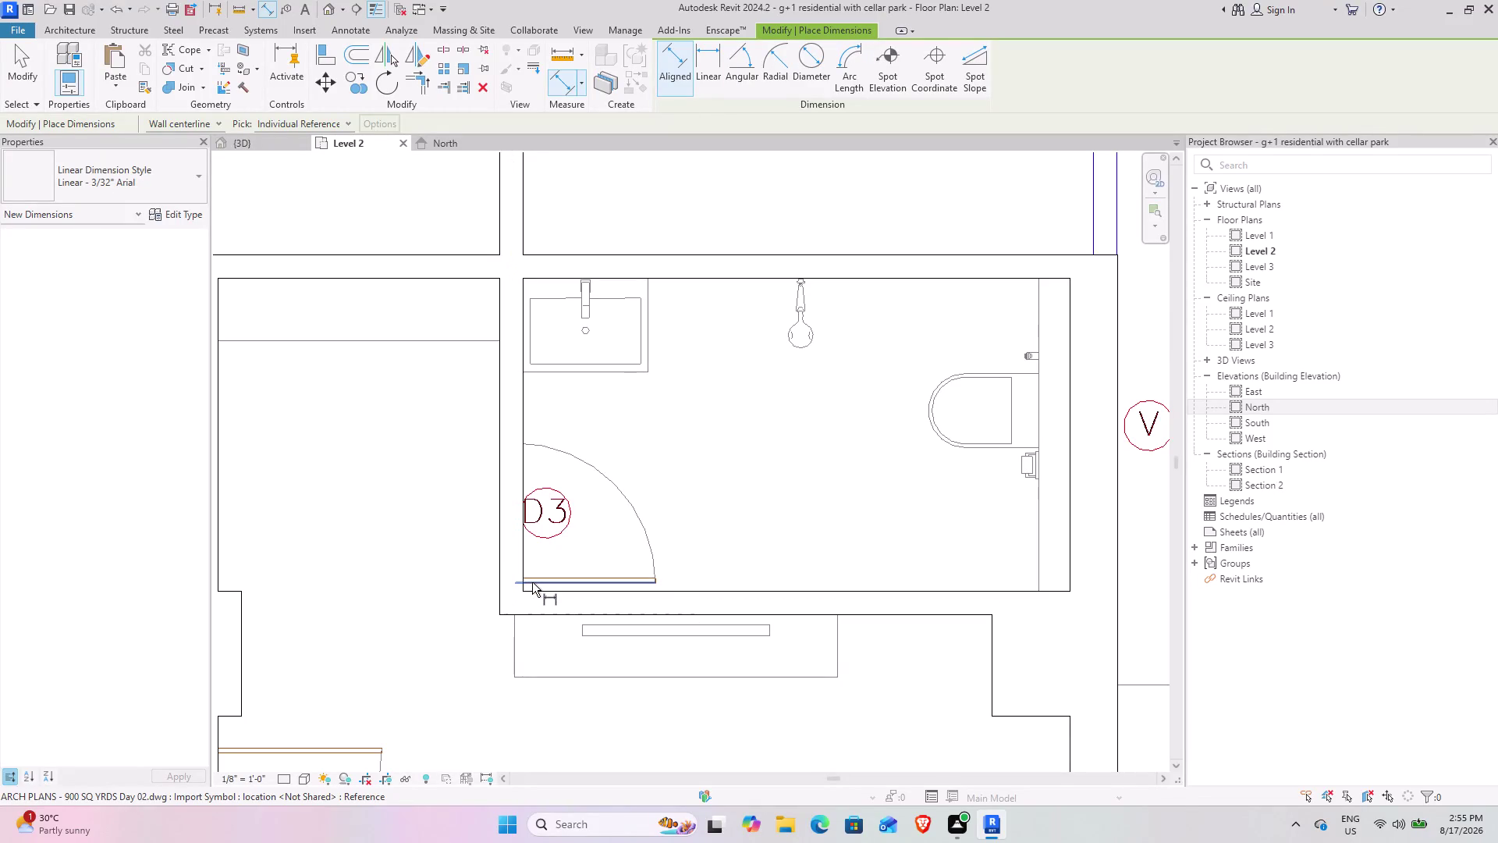
Abandon the aligned dimension near door D3 and start the Door tool on Level 2.
click(532, 582)
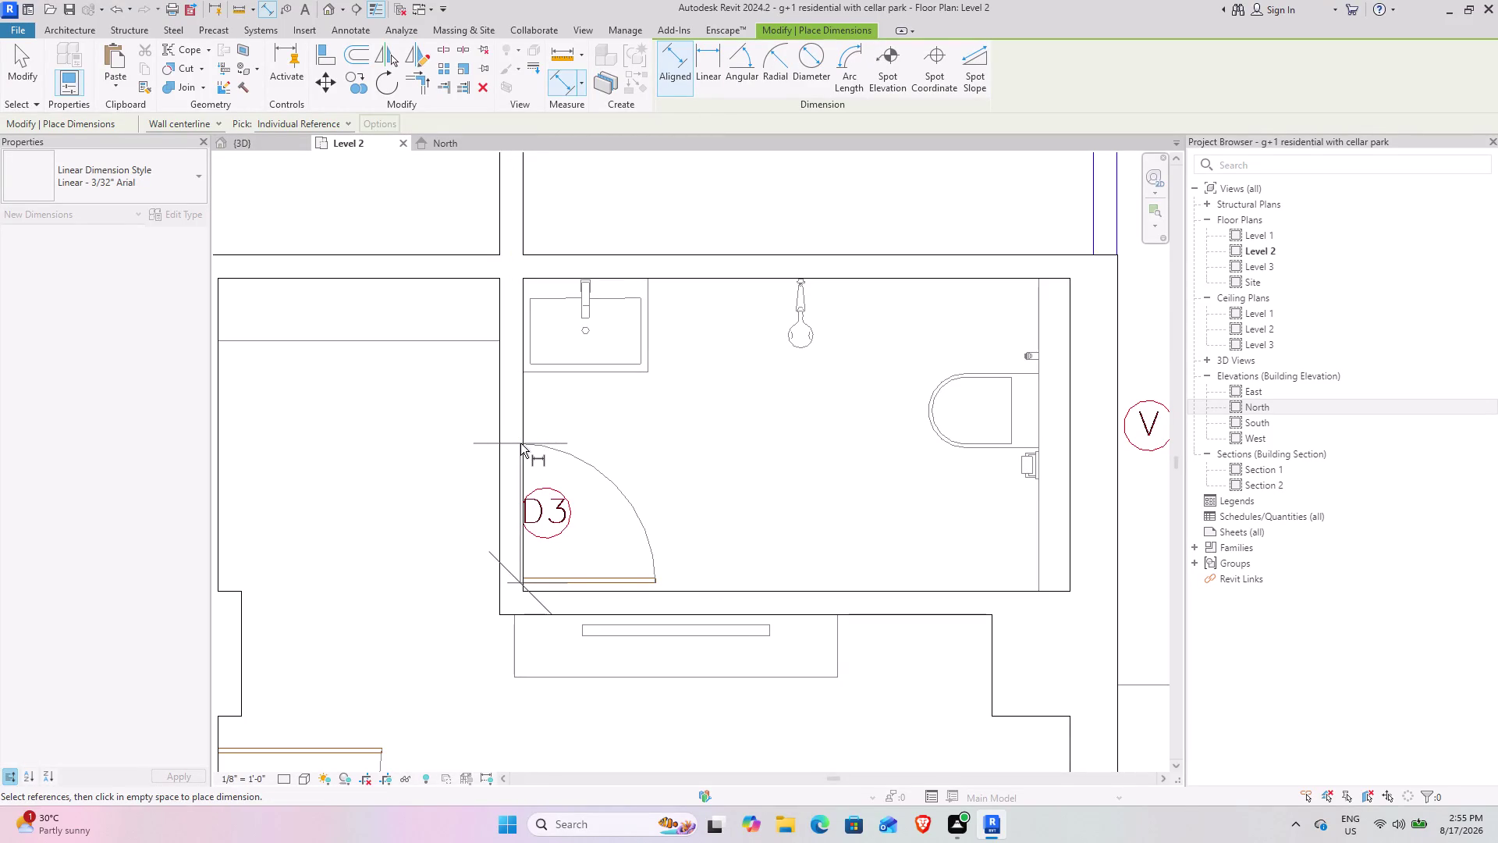
click(525, 444)
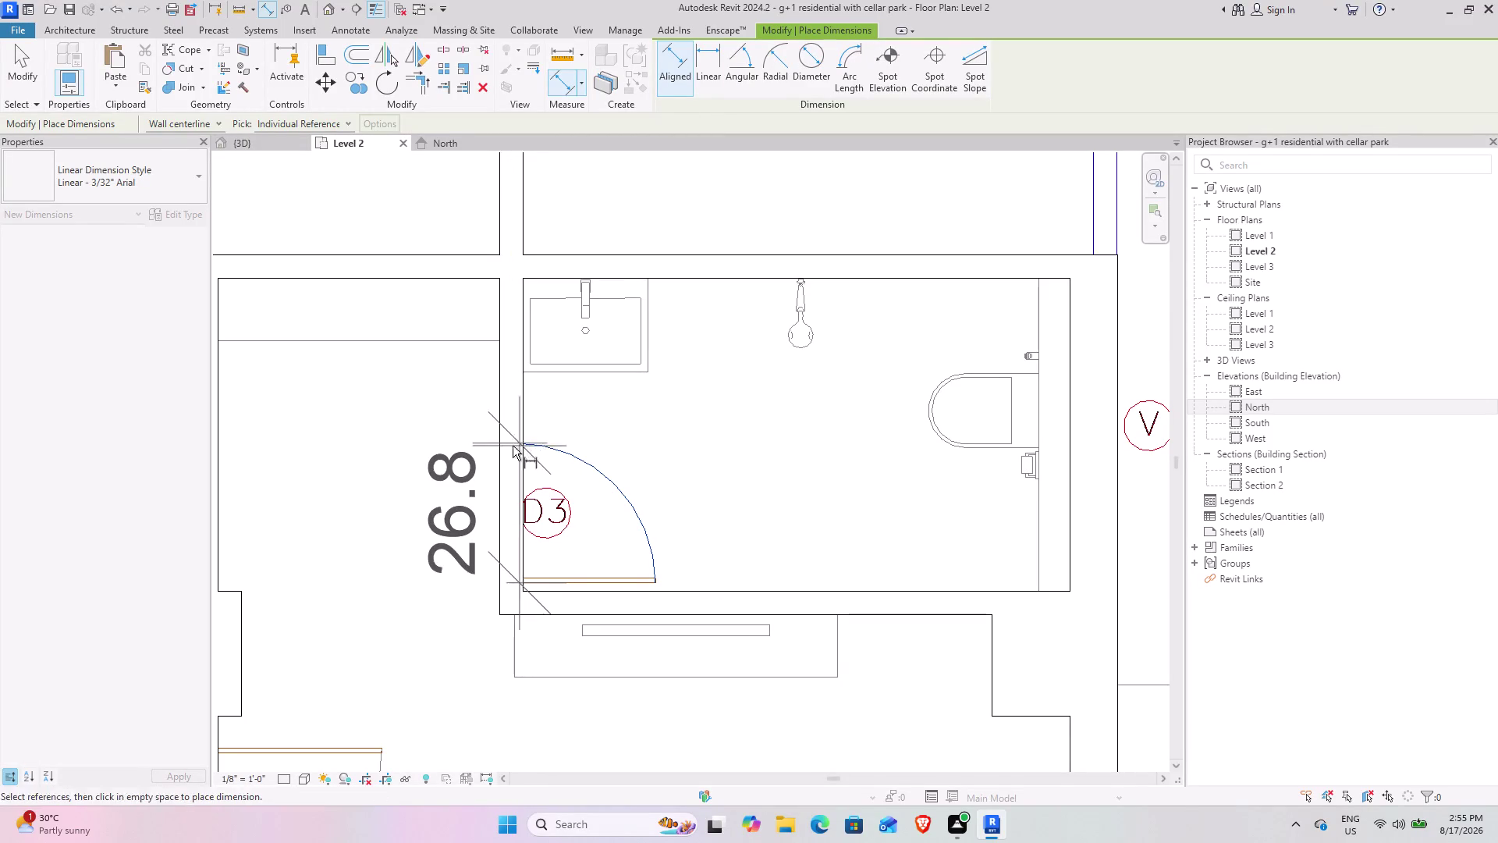
key(Escape)
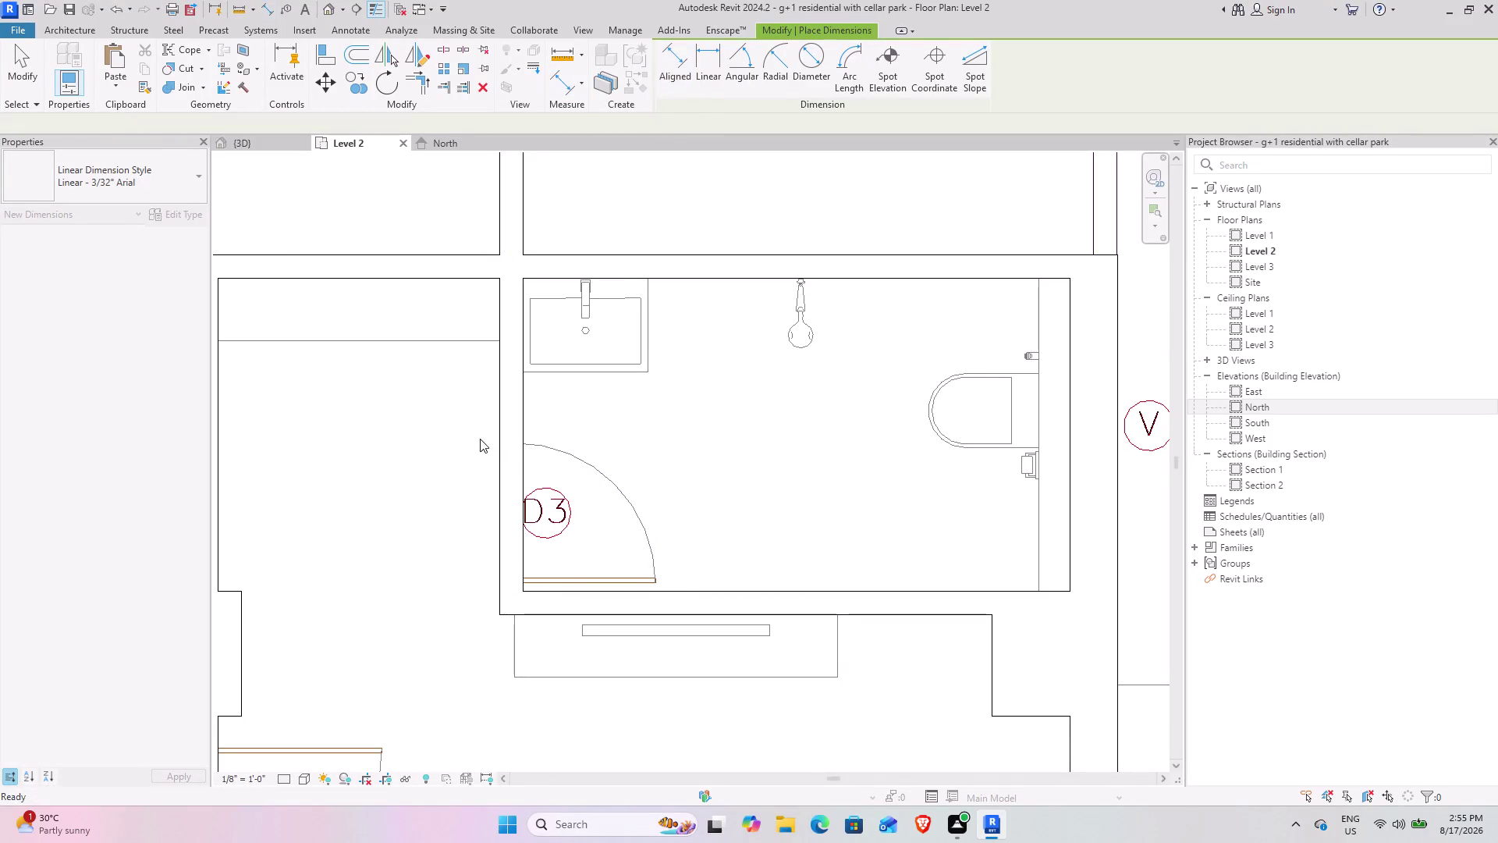
key(Escape)
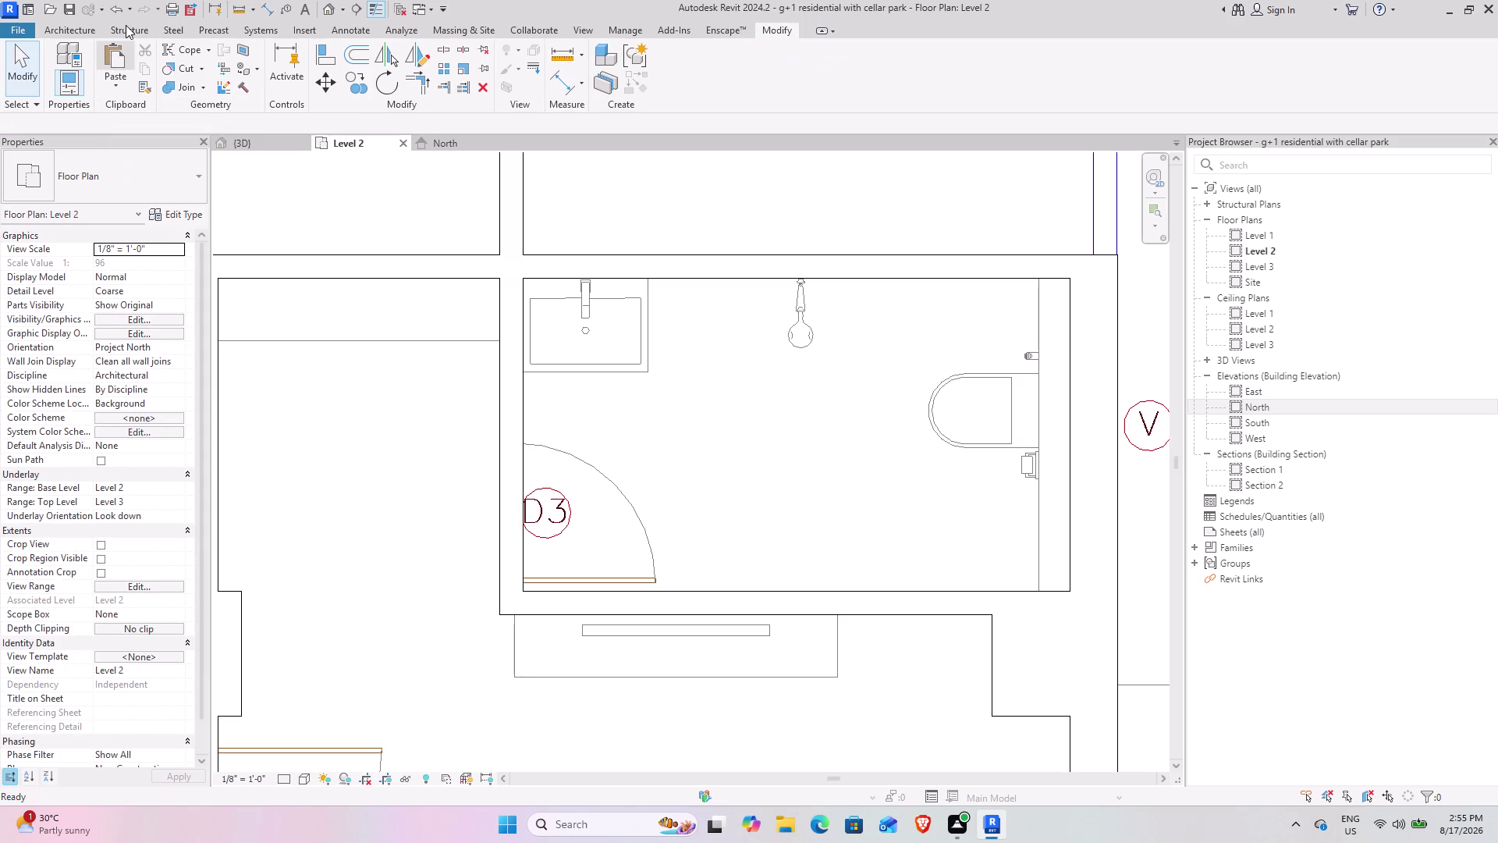
click(82, 32)
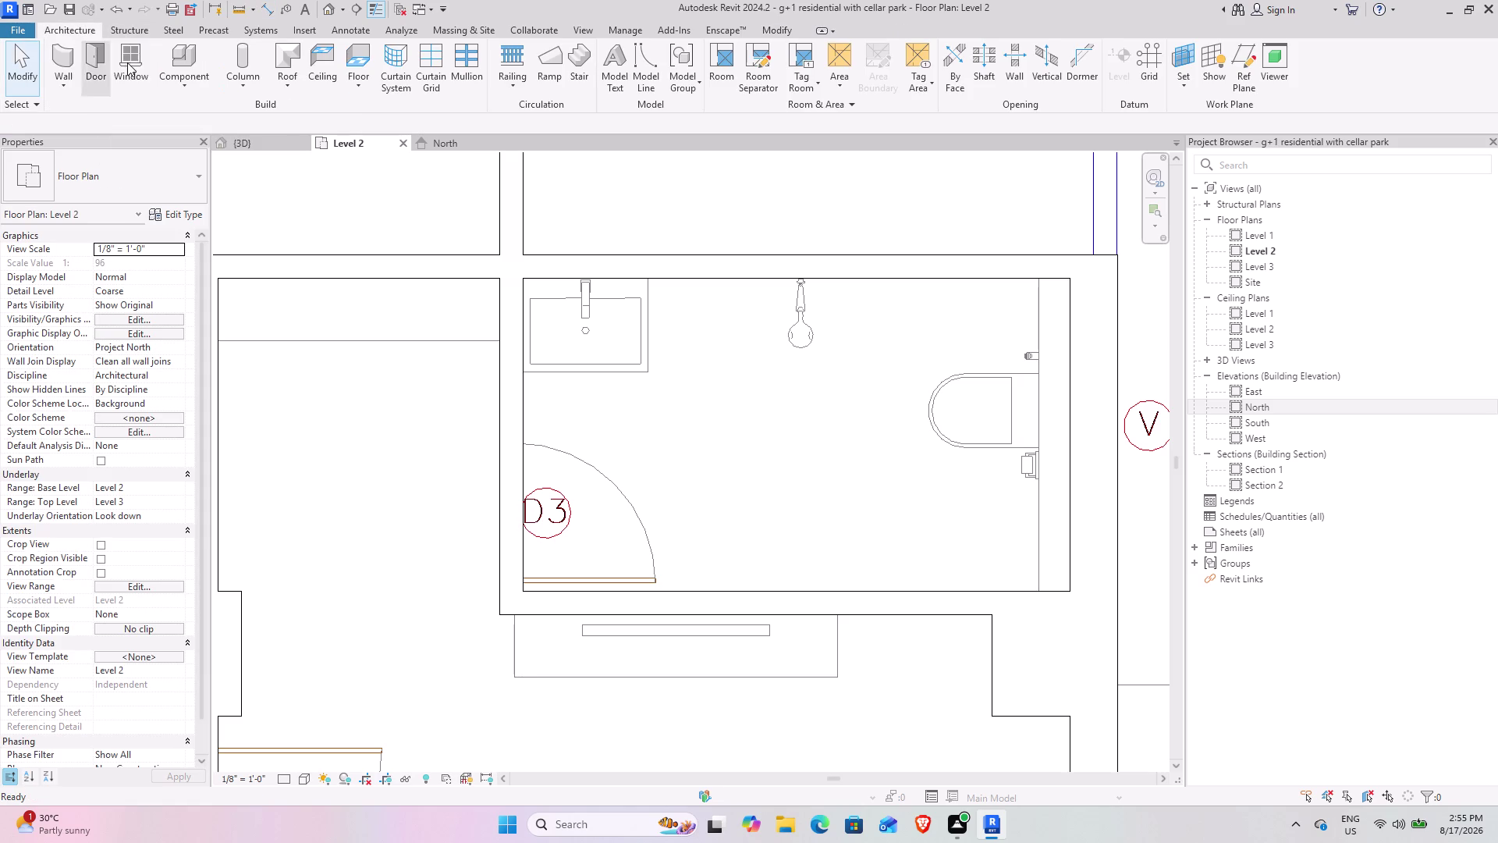
click(102, 65)
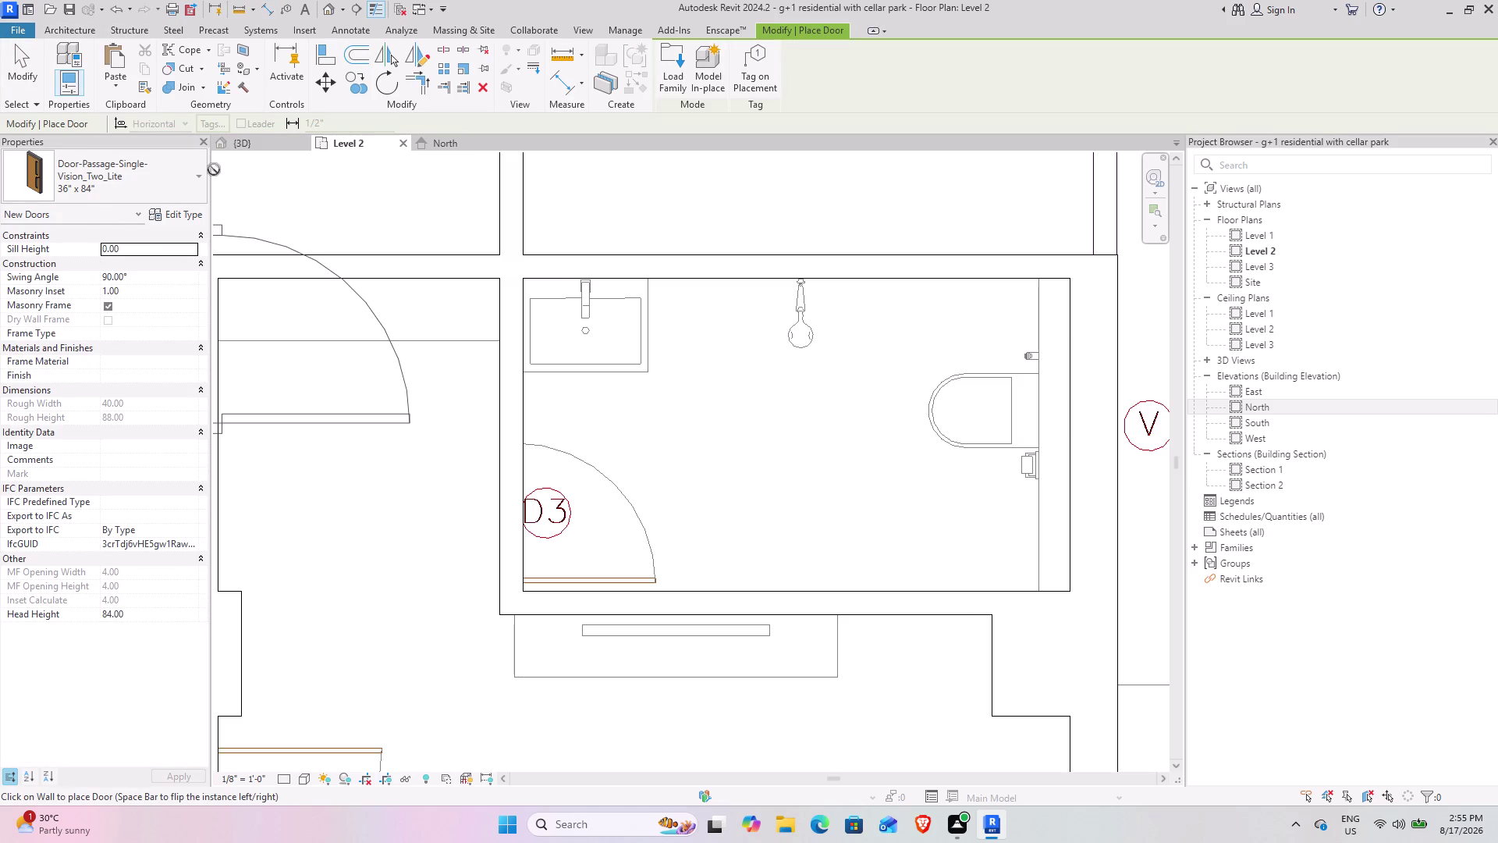
Choose the Single-Flush 30" x 80" door type in the Type Selector.
click(164, 171)
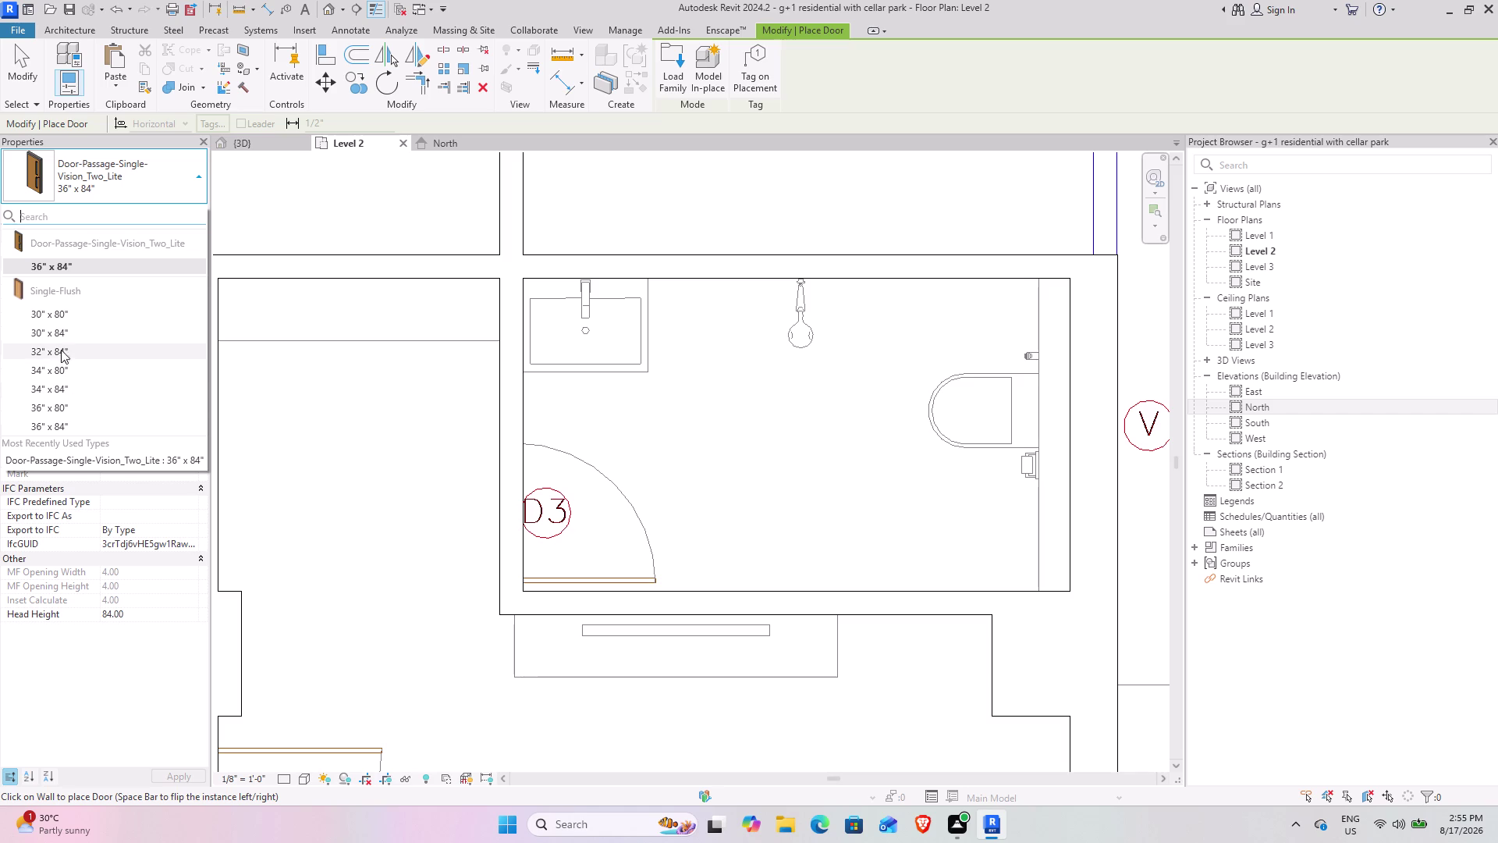
click(73, 314)
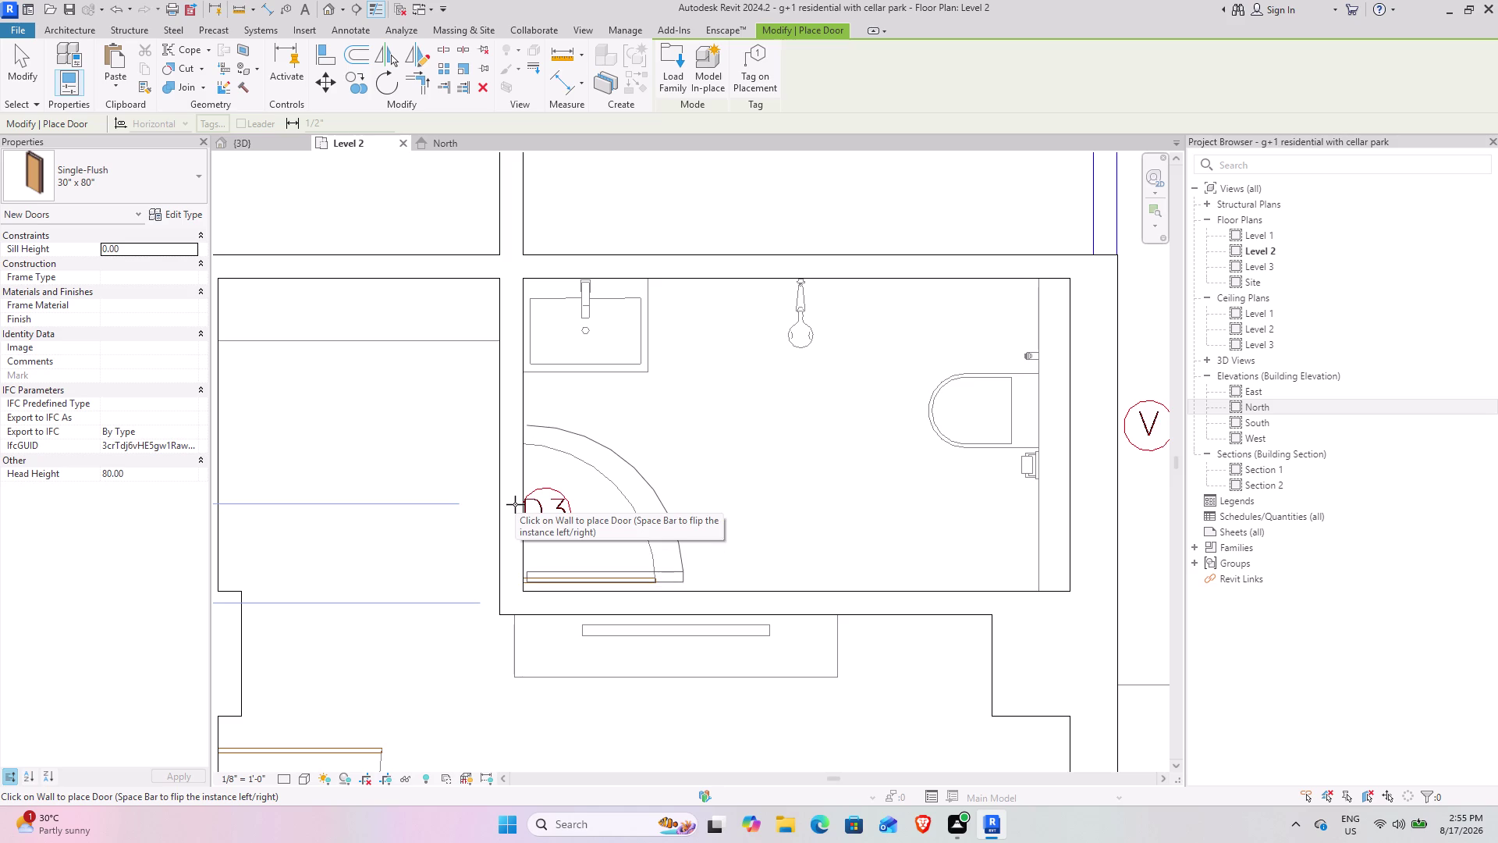
click(152, 186)
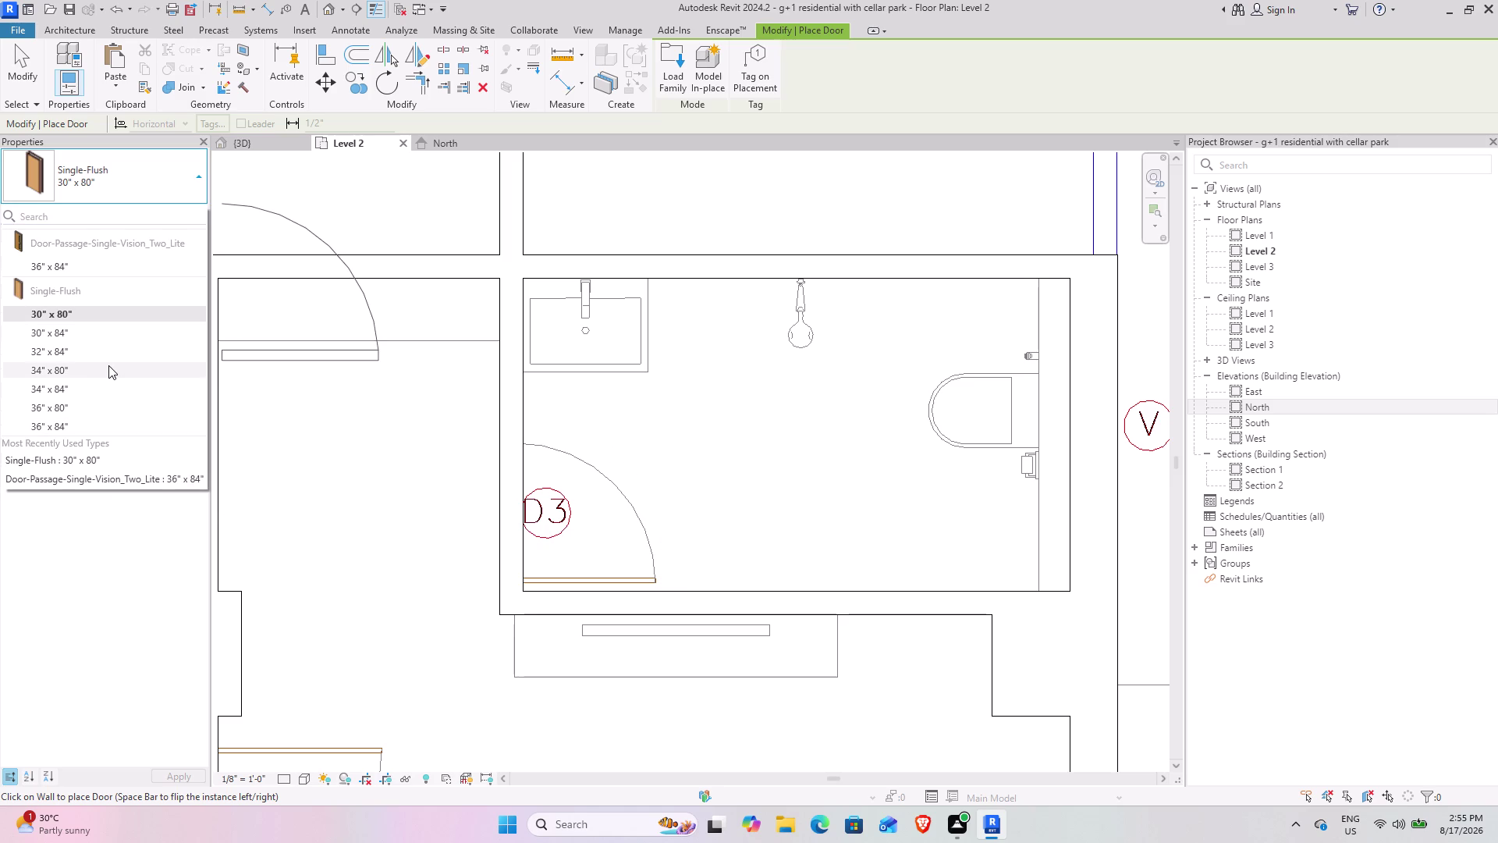
scroll(up, 3)
key(Escape)
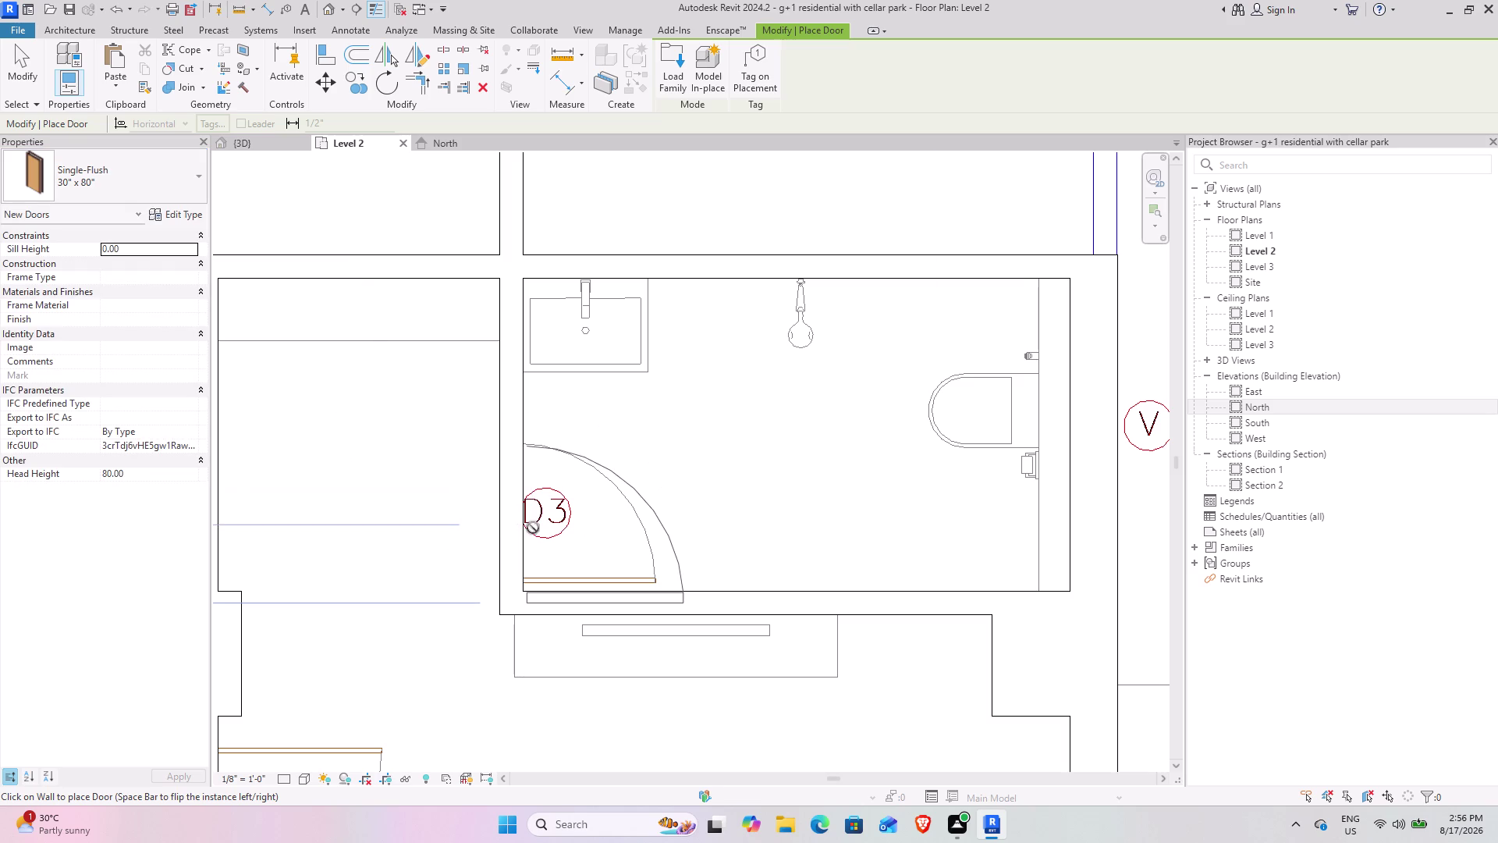
Place the door in the bathroom wall at D3, then pan toward D2 and flip the swing.
click(523, 508)
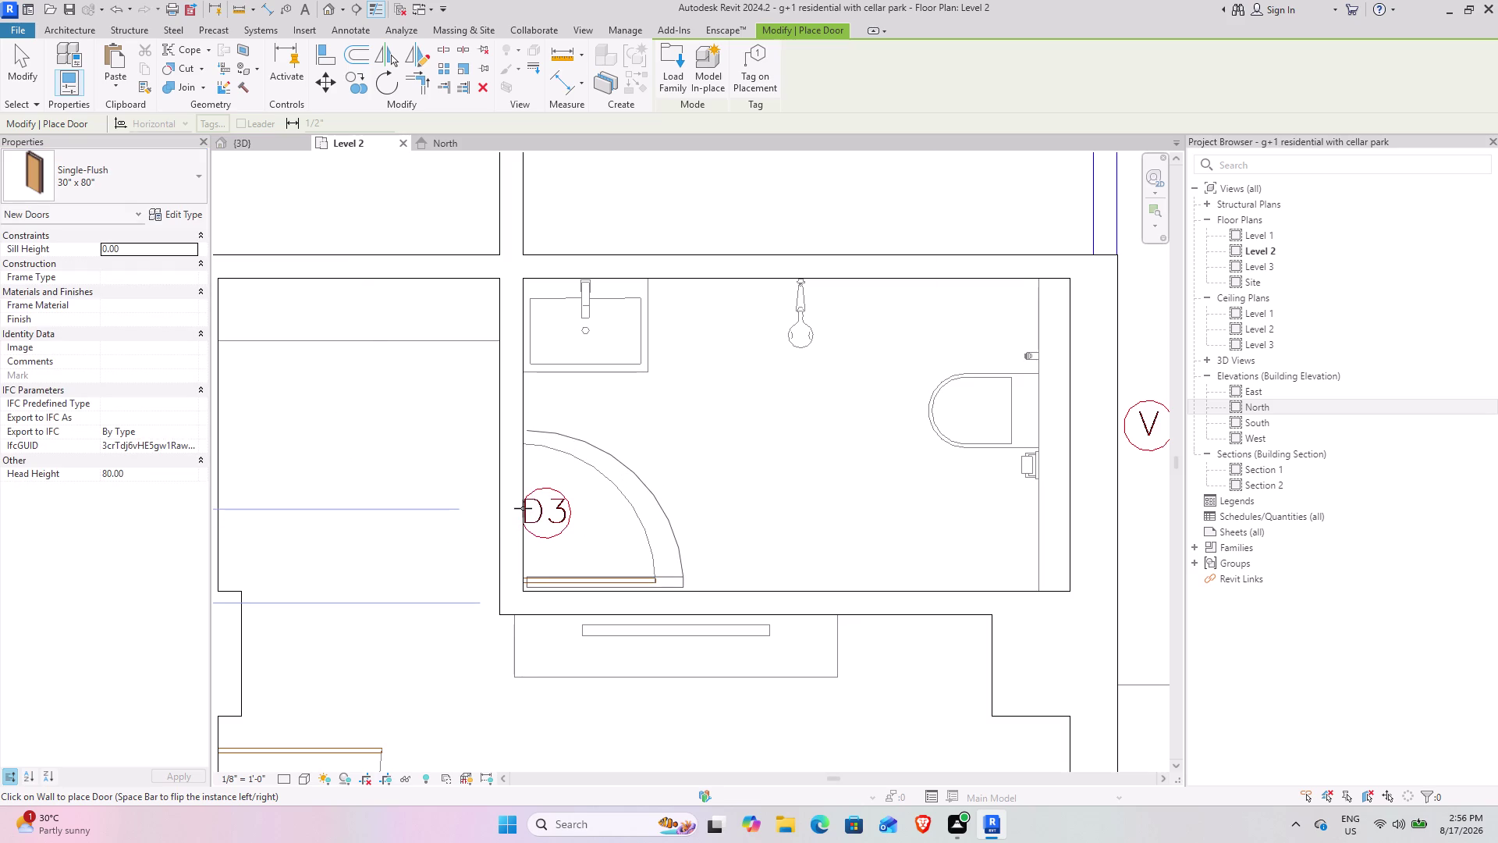
scroll(down, 3)
middle_drag(382, 508, 388, 496)
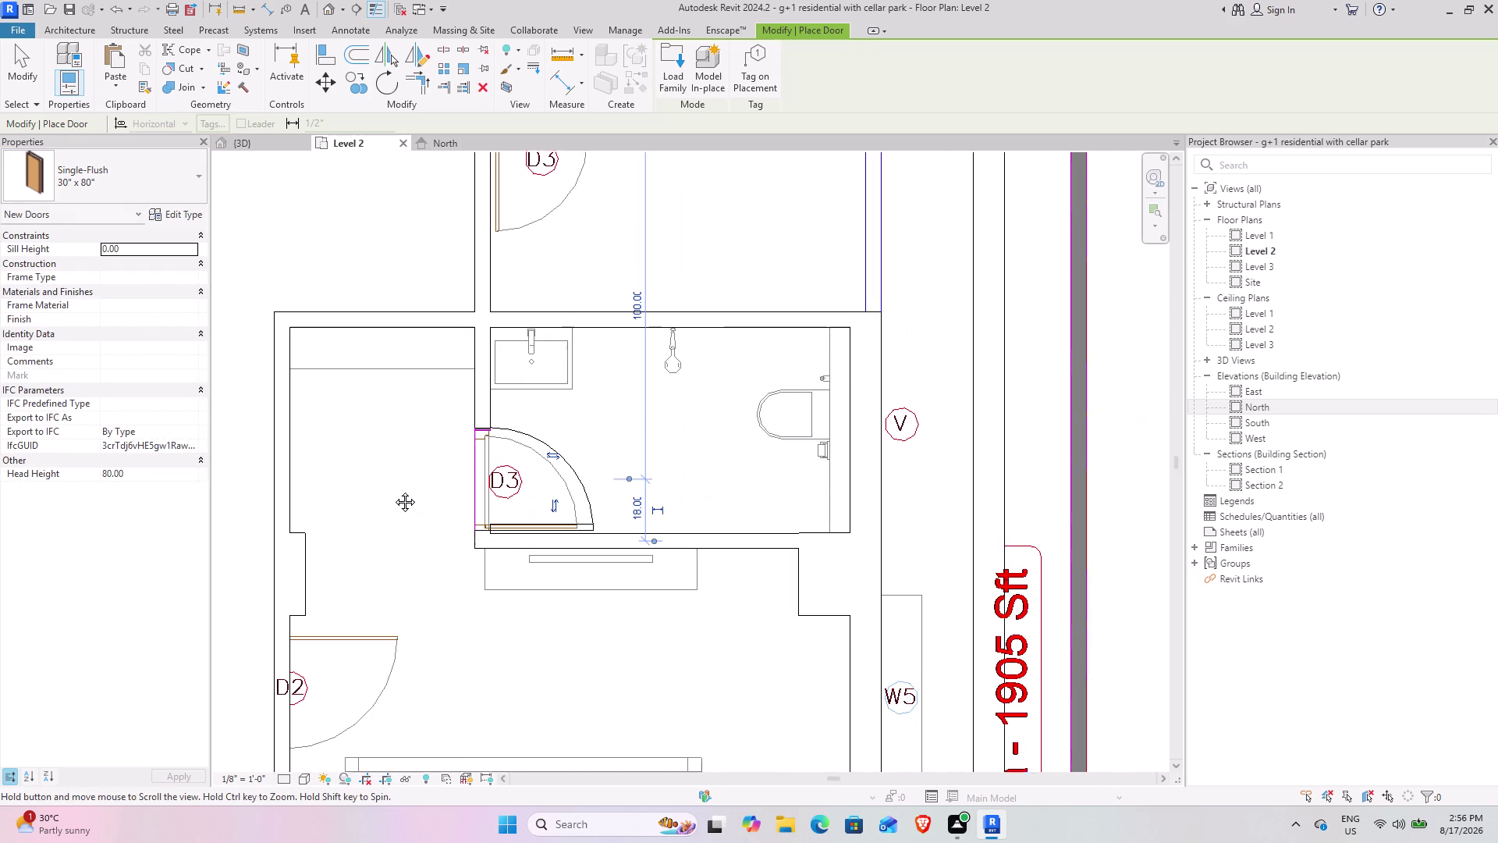
middle_drag(389, 495, 457, 437)
middle_drag(390, 504, 489, 400)
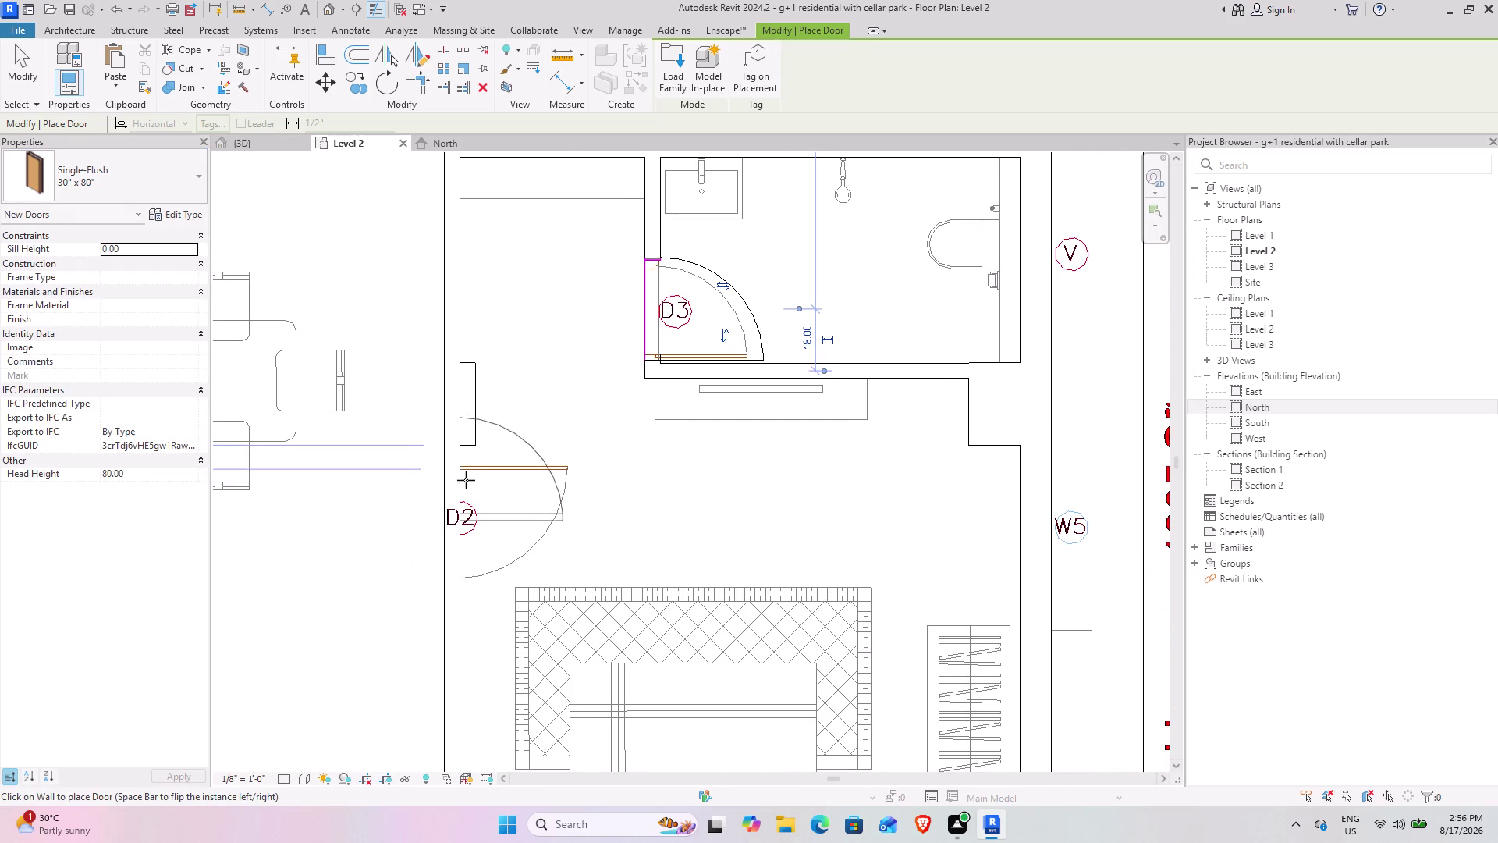
key(space)
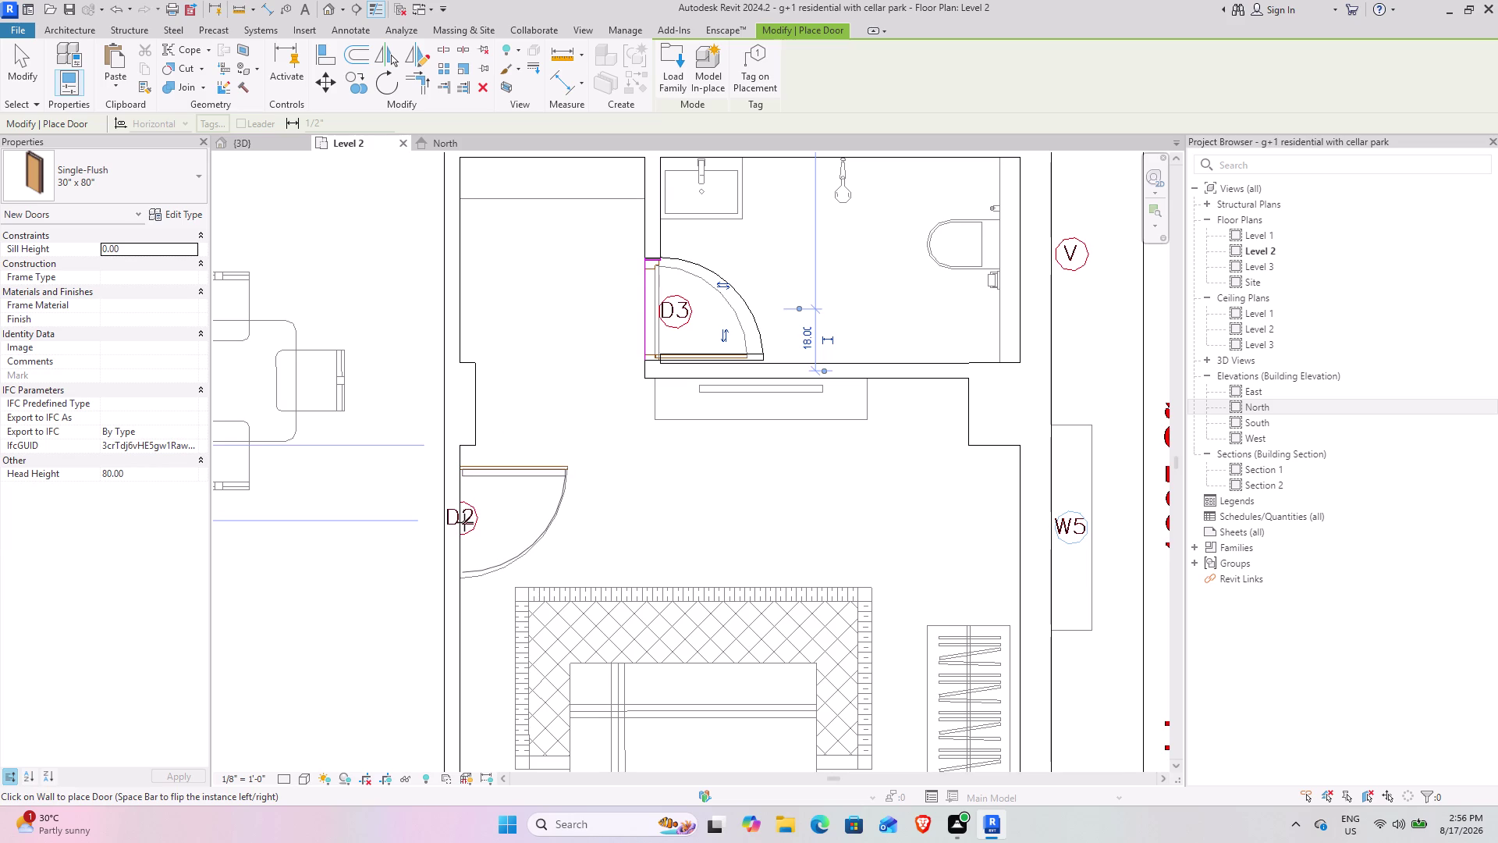
Place a 30" x 80" door in the first D2 opening and flip the next swing.
click(464, 523)
scroll(down, 3)
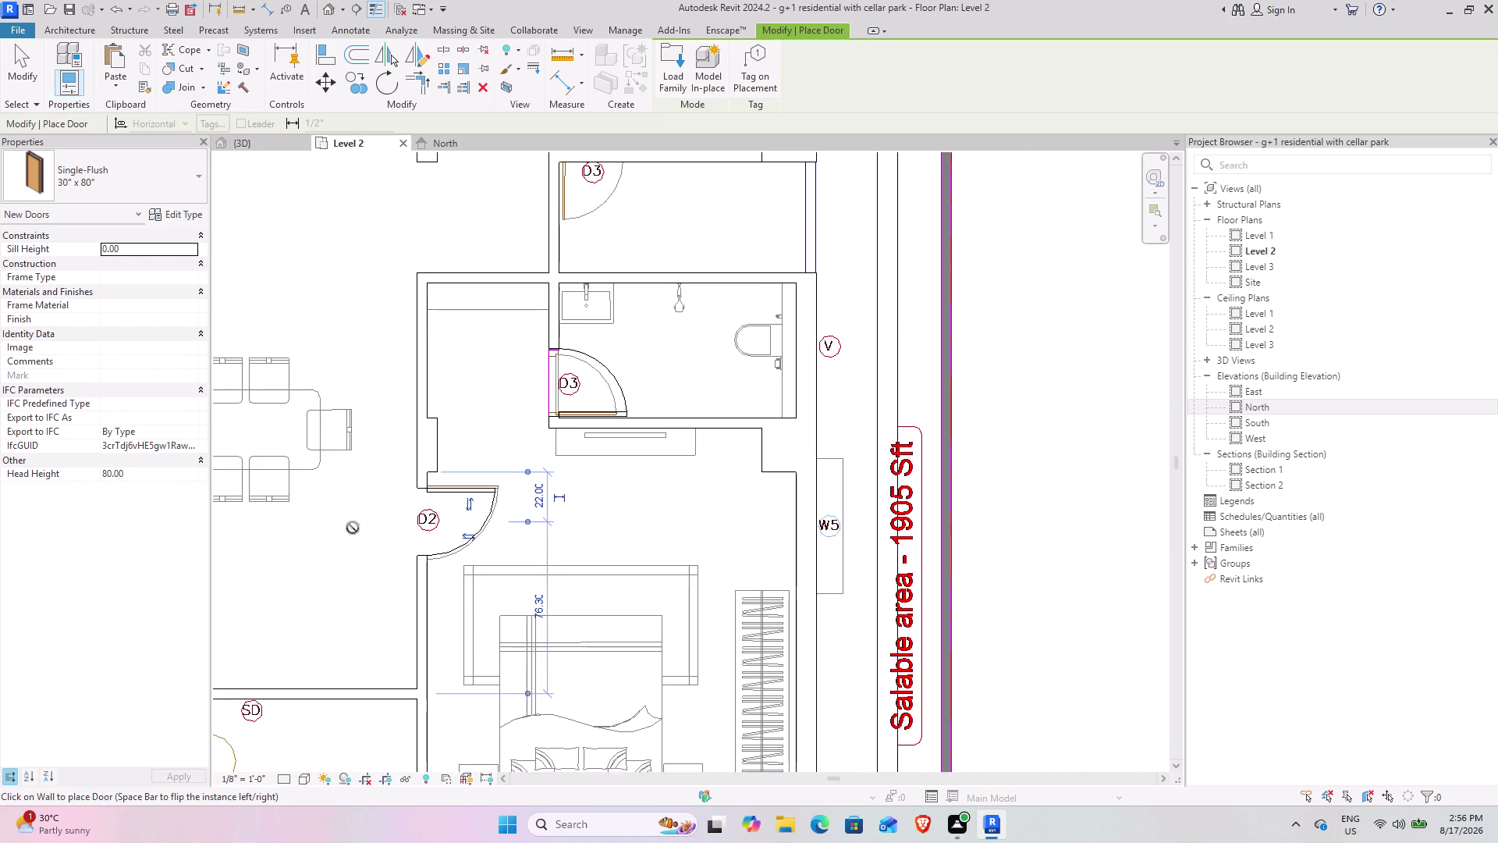
middle_drag(329, 520, 449, 380)
middle_drag(365, 460, 533, 473)
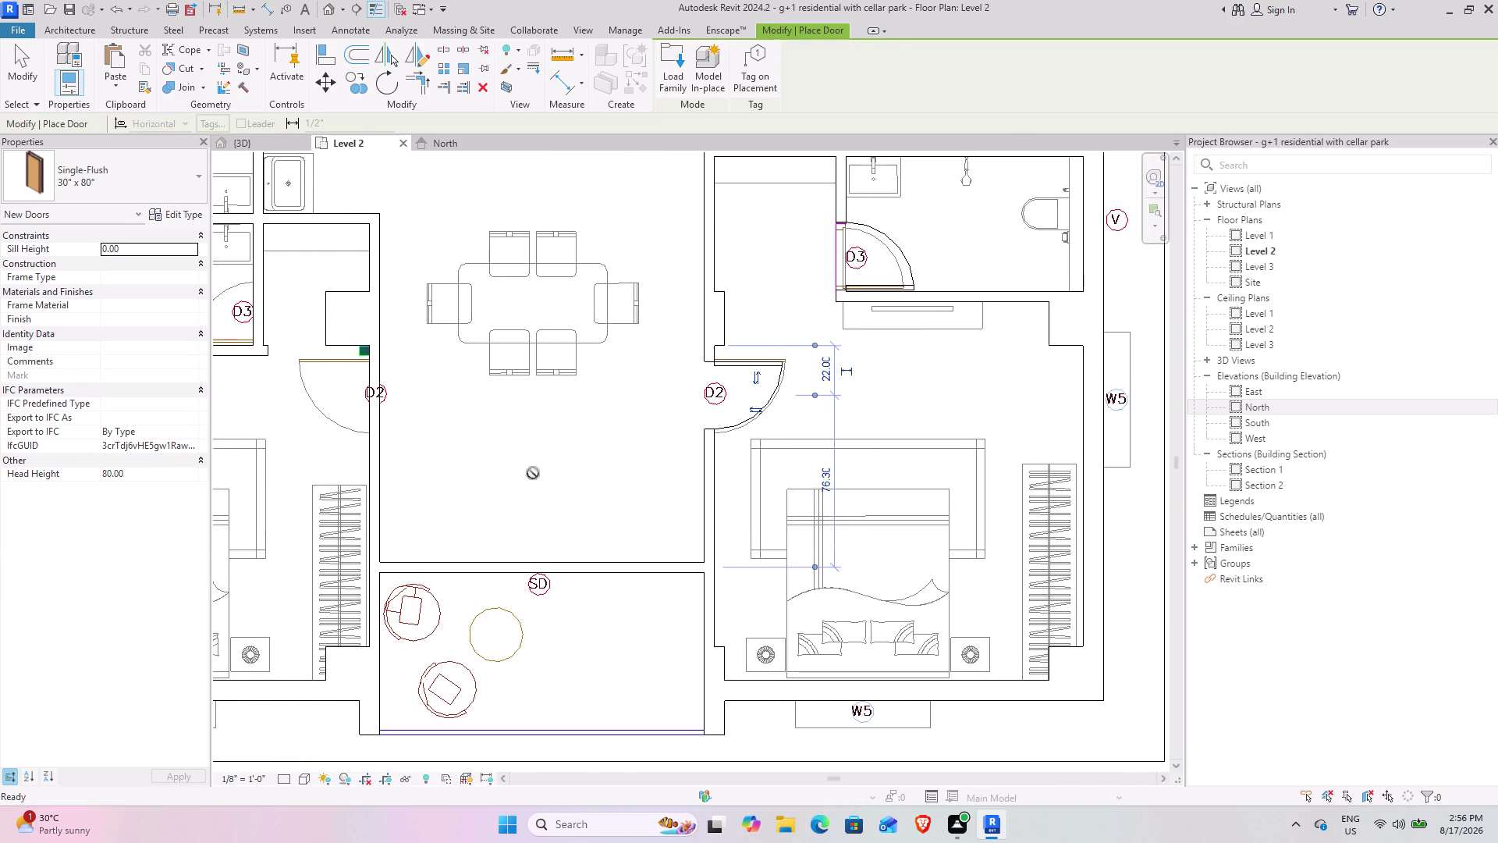
middle_drag(499, 480, 534, 526)
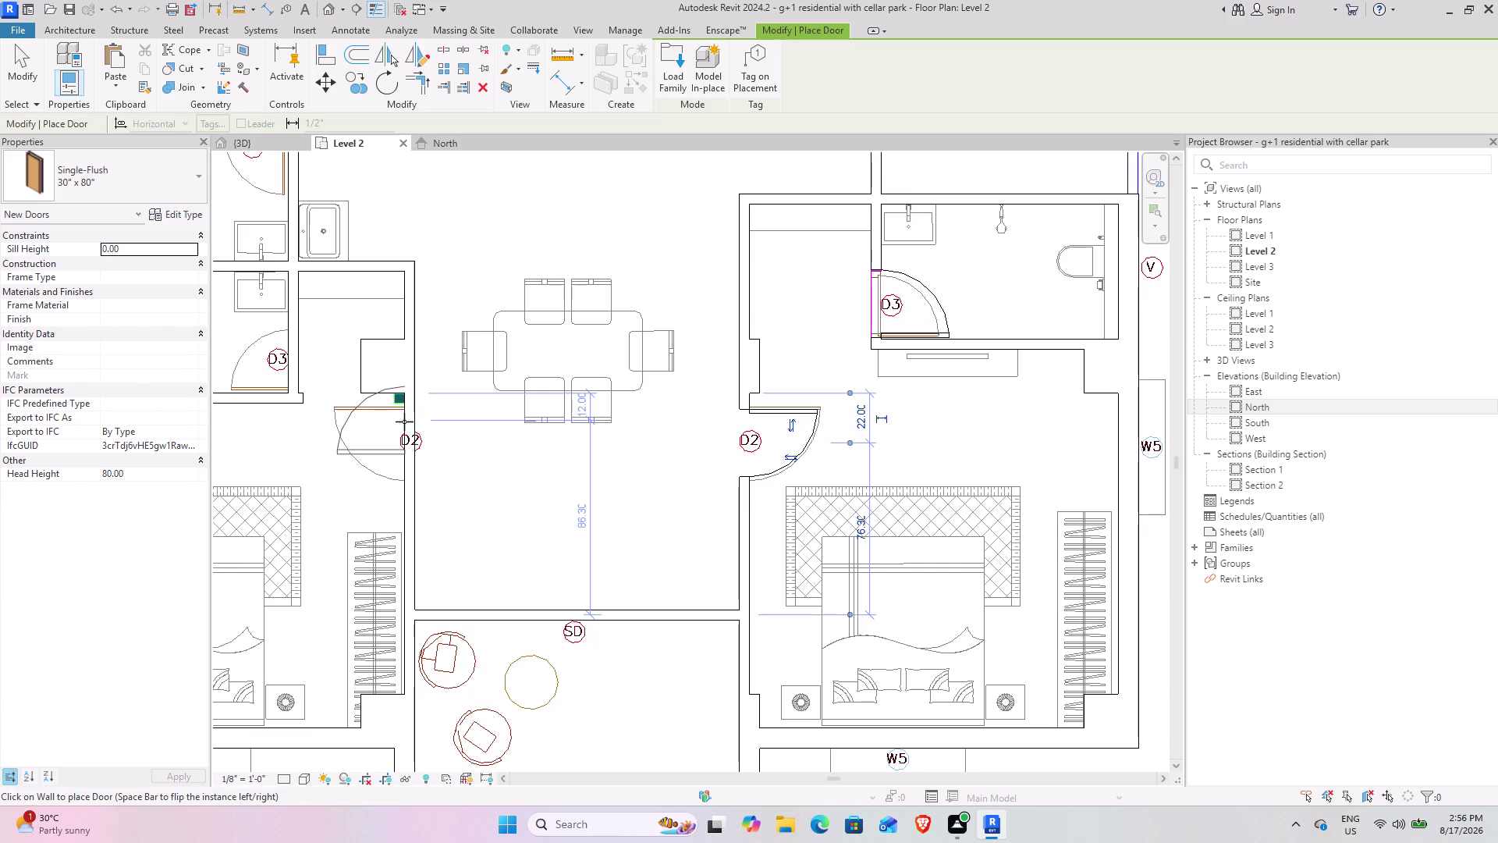
key(space)
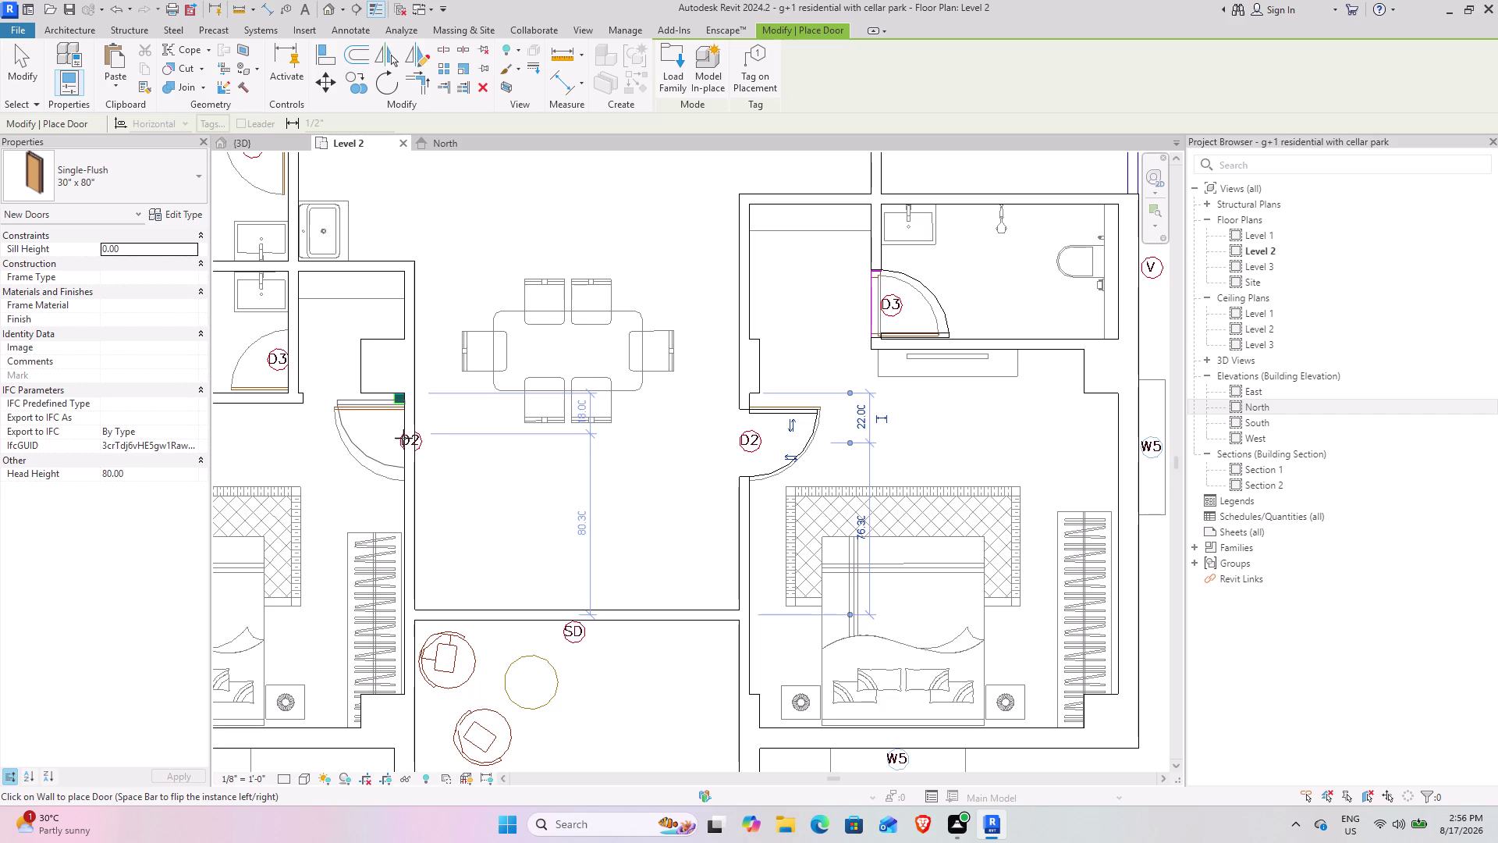
Place a second 30" x 80" door in the left D2 opening.
click(400, 444)
middle_drag(364, 466, 370, 467)
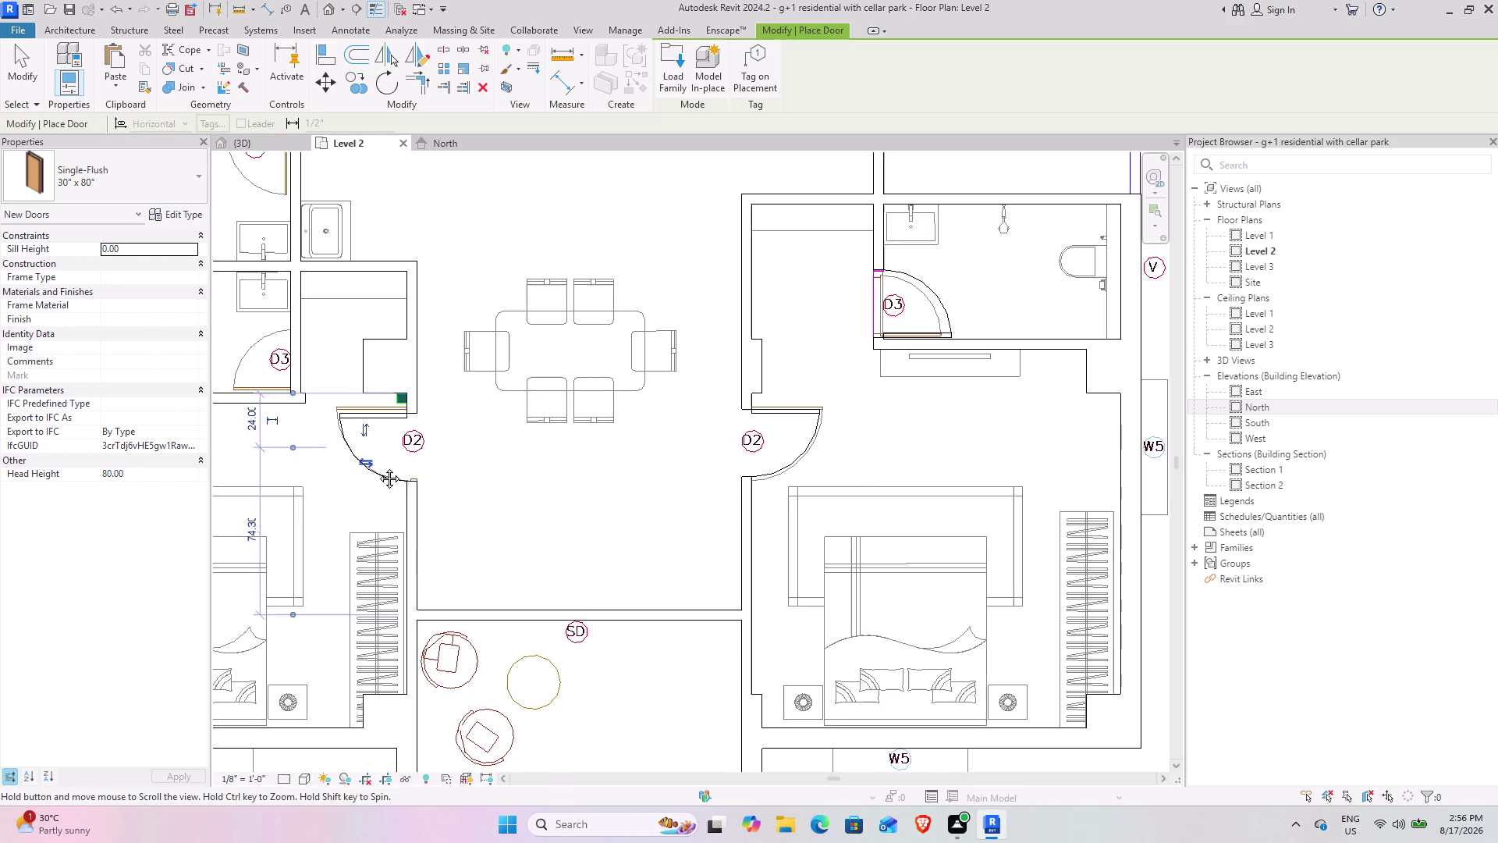
middle_drag(371, 467, 524, 394)
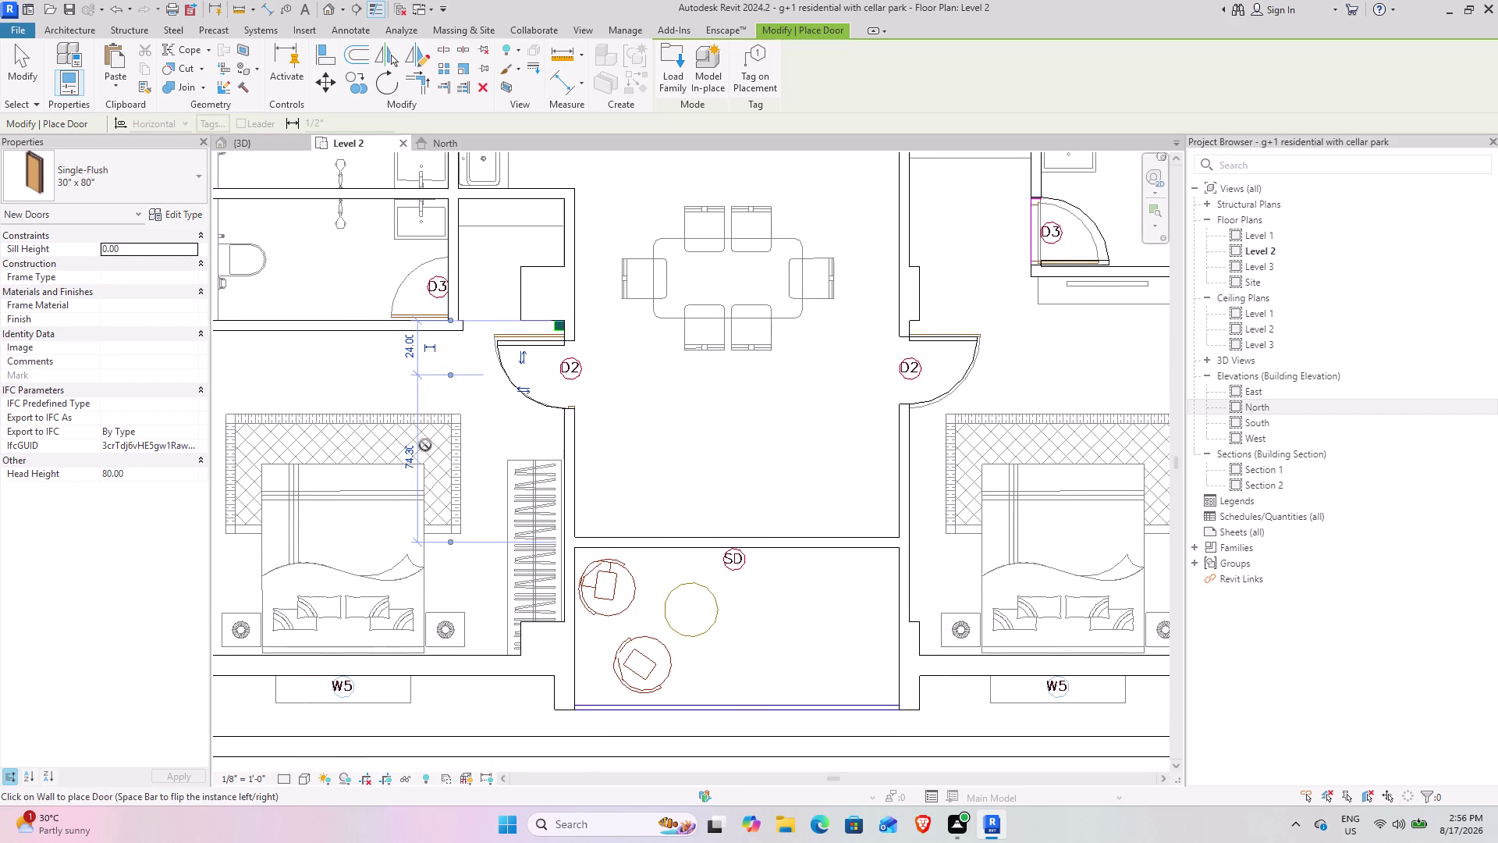
middle_drag(439, 446, 477, 627)
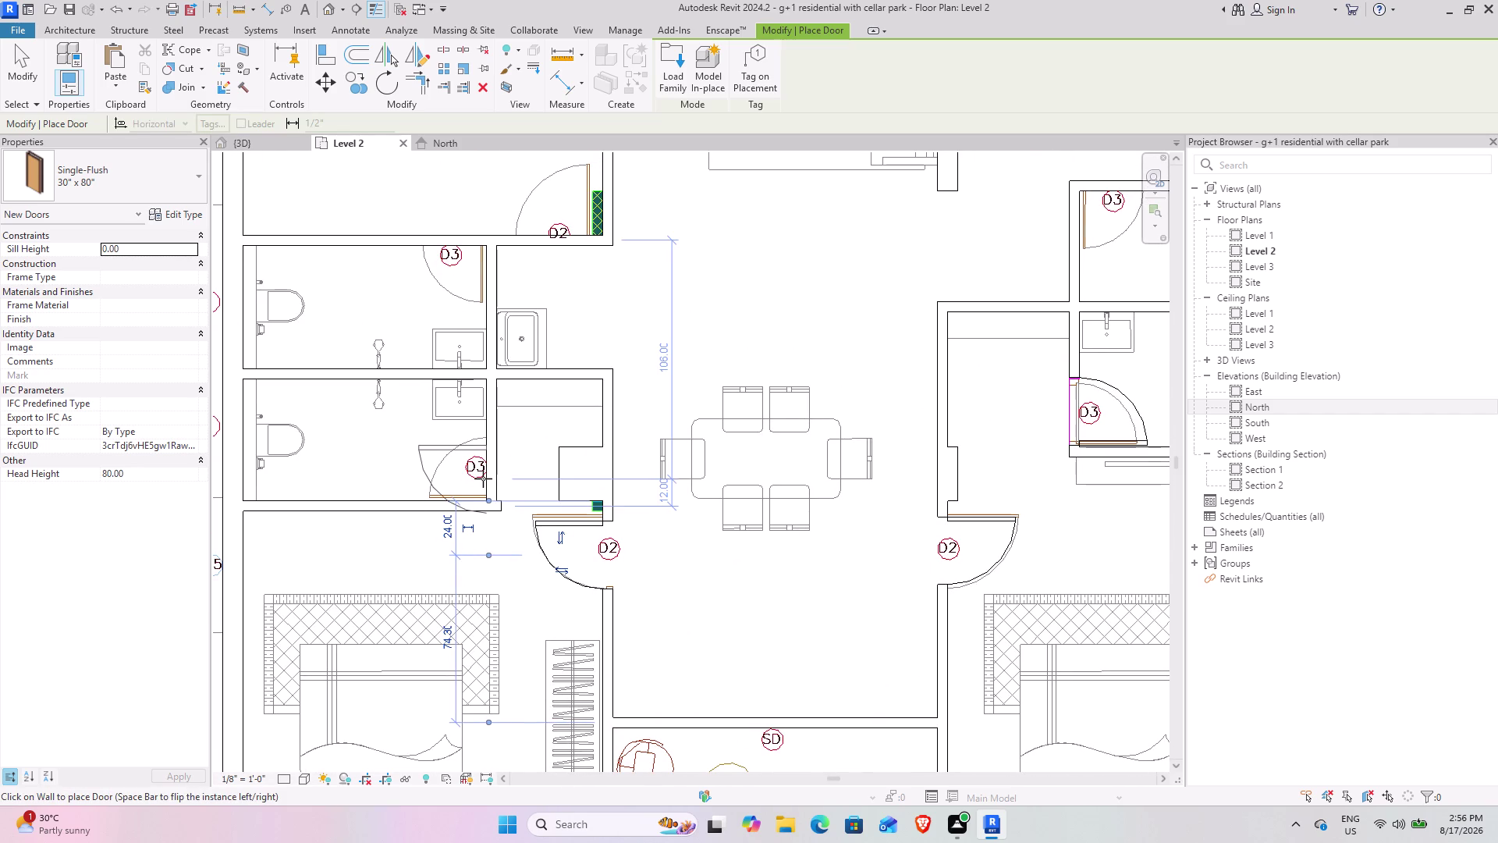
key(space)
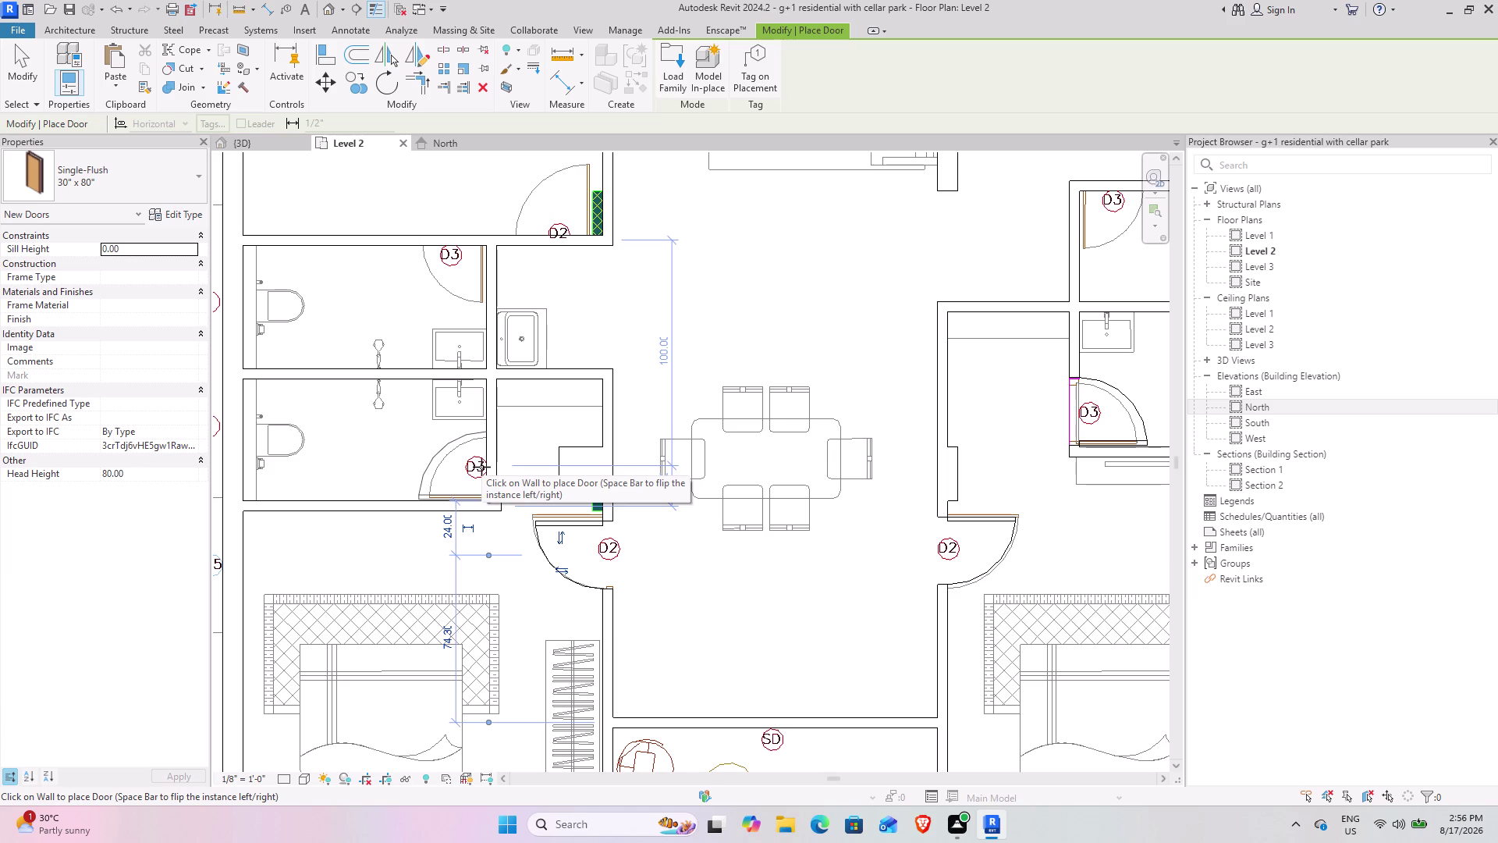
scroll(up, 3)
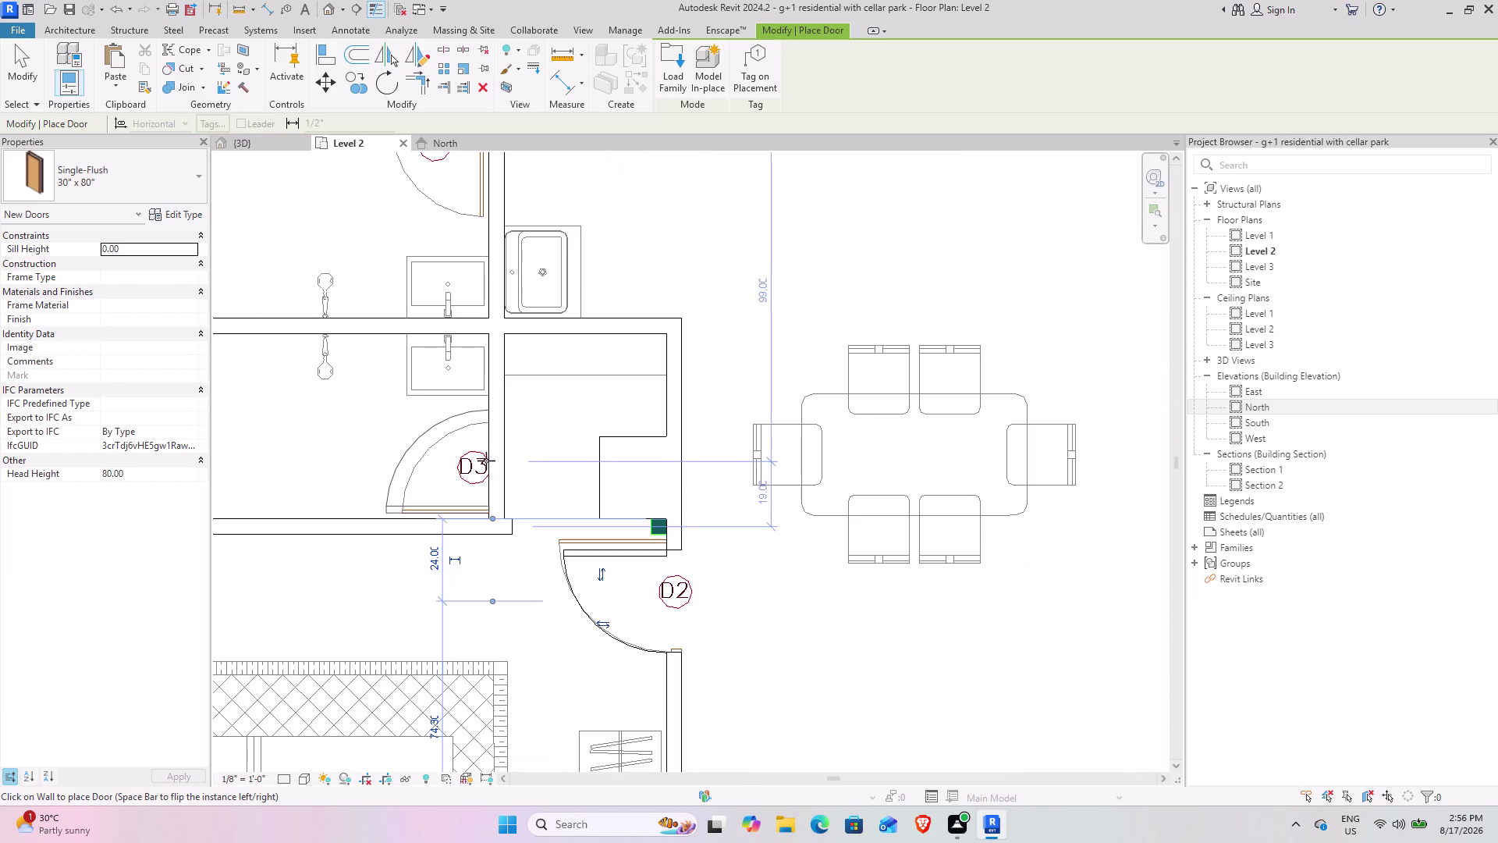
Exit door placement and reopen the Single-Flush door type properties.
key(Escape)
key(Escape)
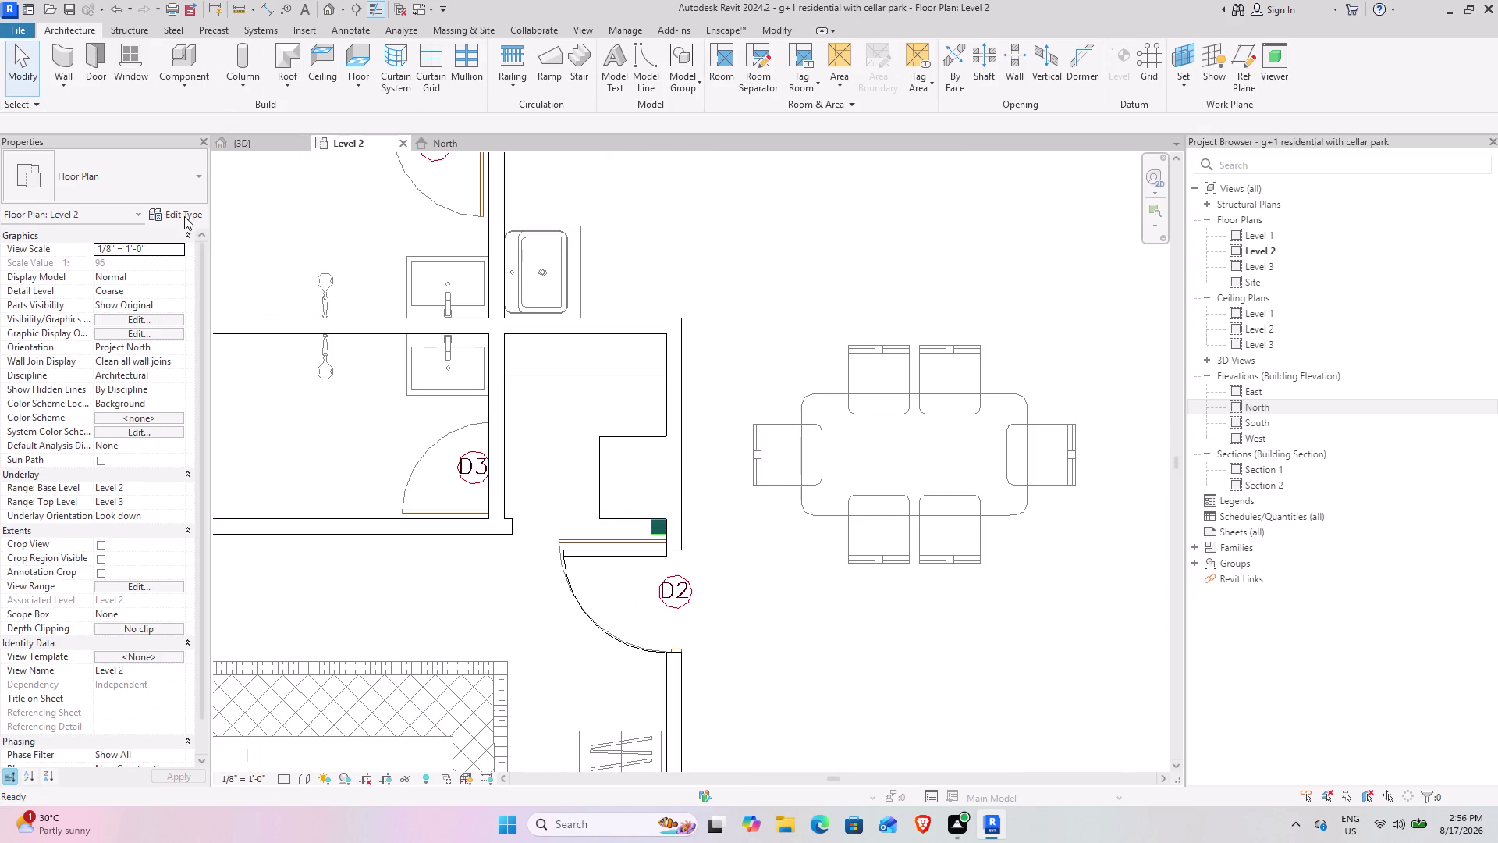
click(184, 215)
key(Escape)
click(102, 59)
Duplicate the Single-Flush 30" x 80" type and name the copy 26" x 80".
click(168, 205)
click(1040, 245)
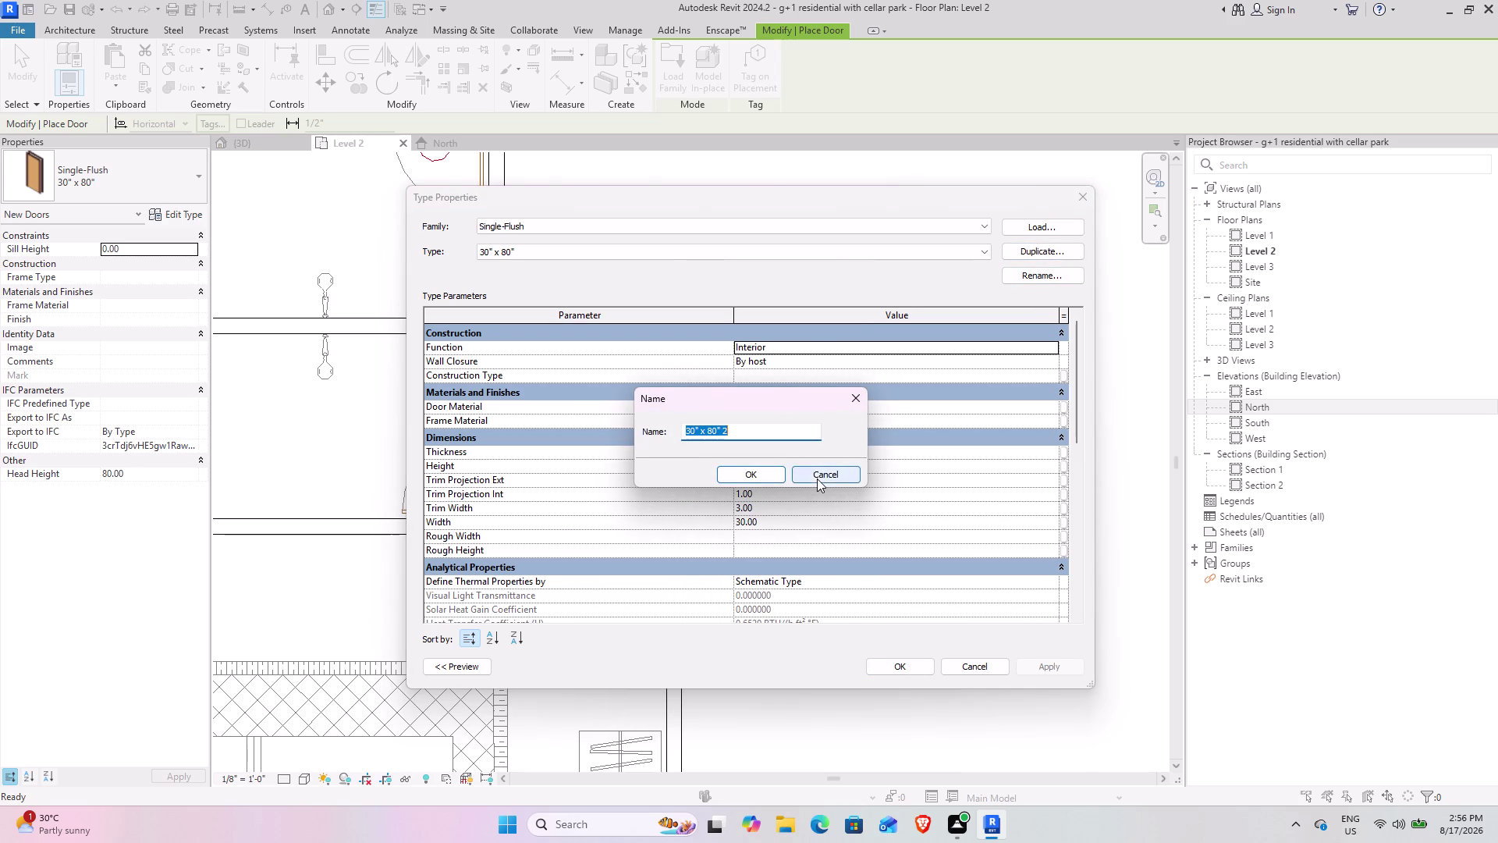
click(842, 476)
scroll(down, 3)
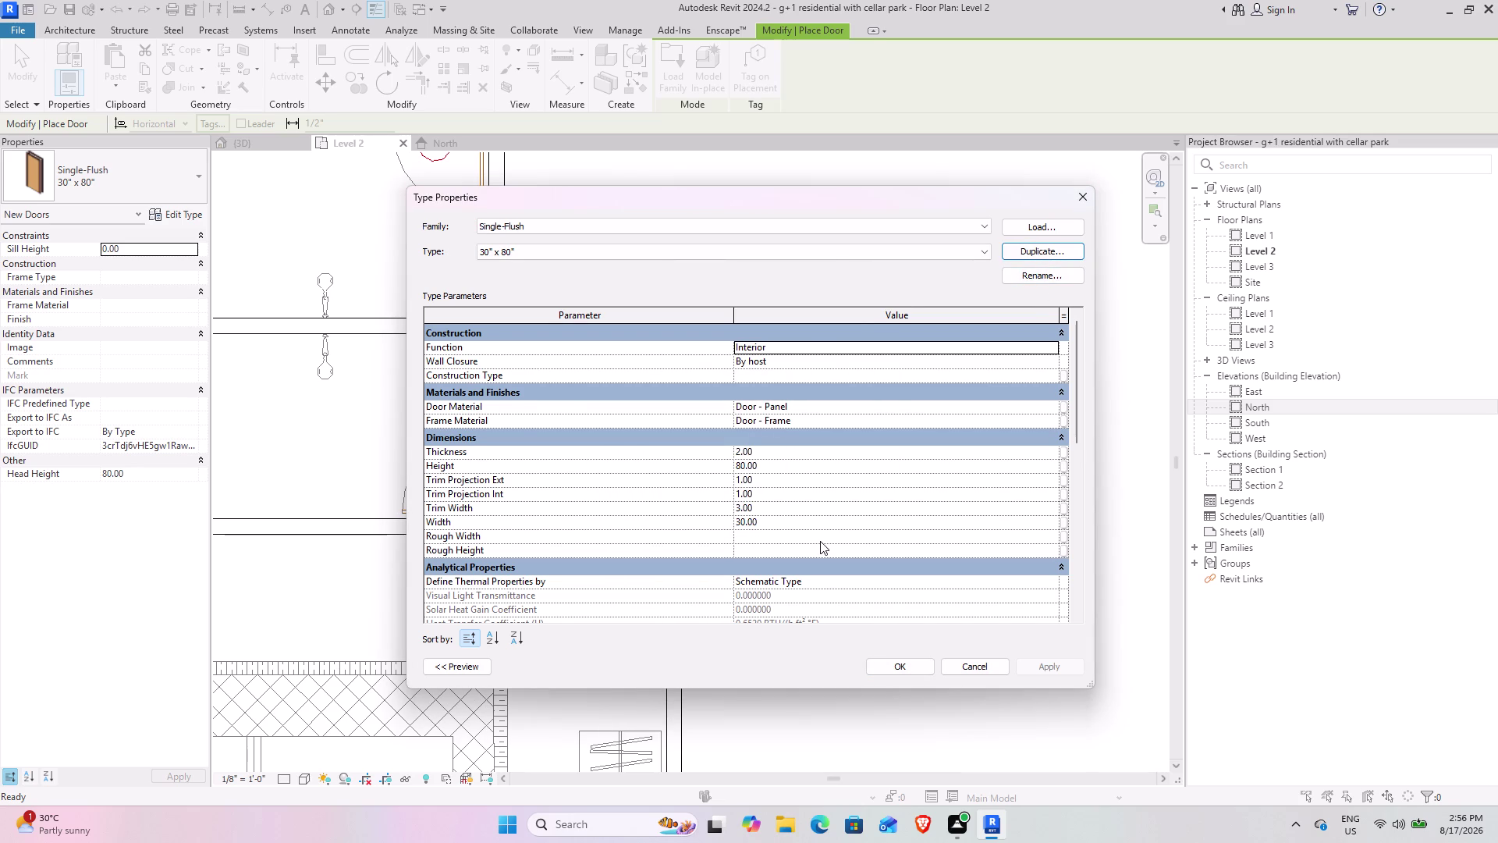
scroll(up, 3)
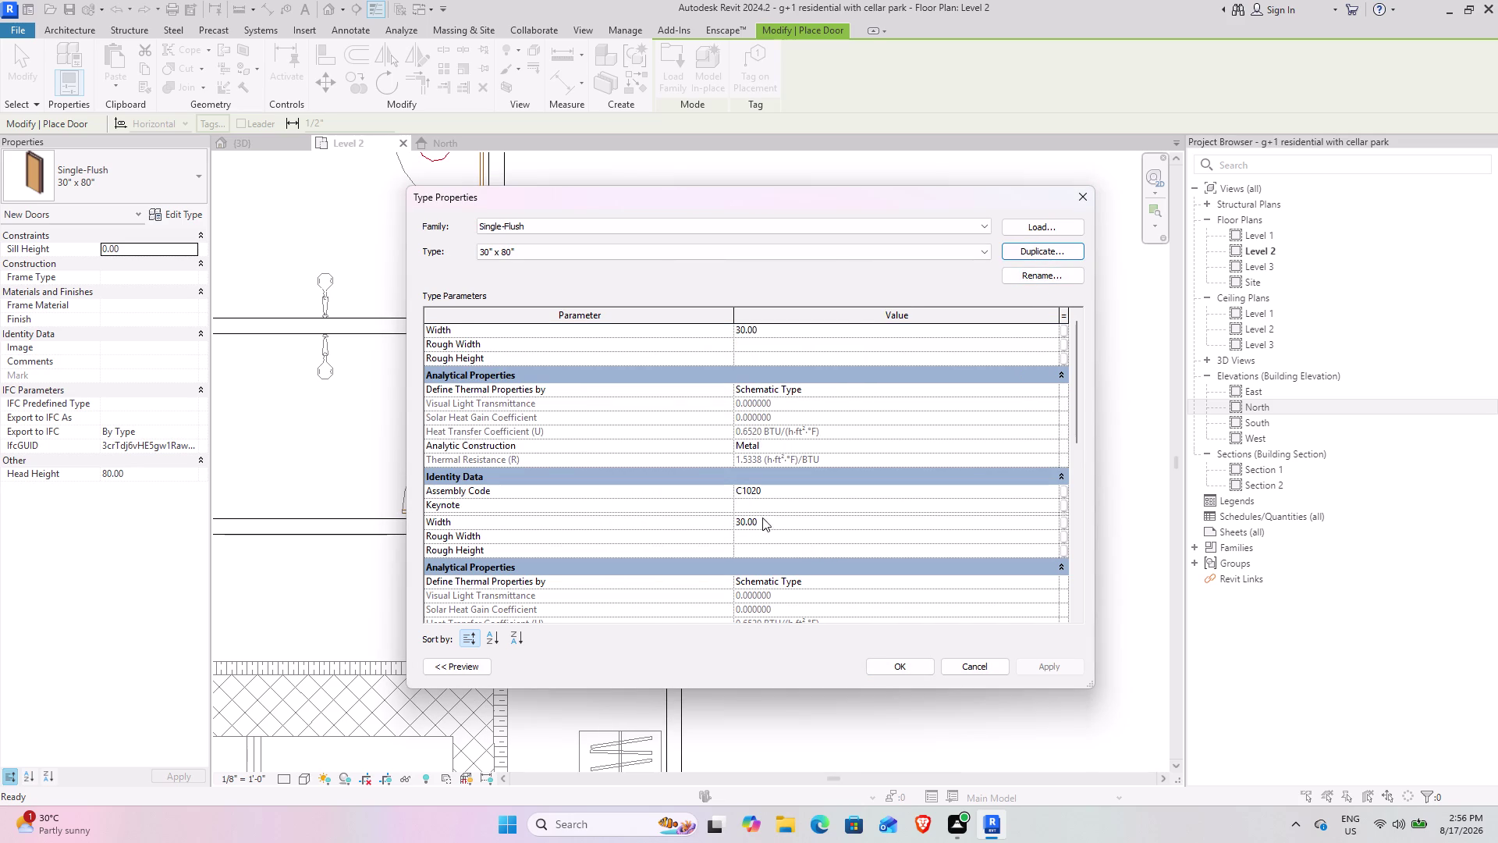
click(1049, 253)
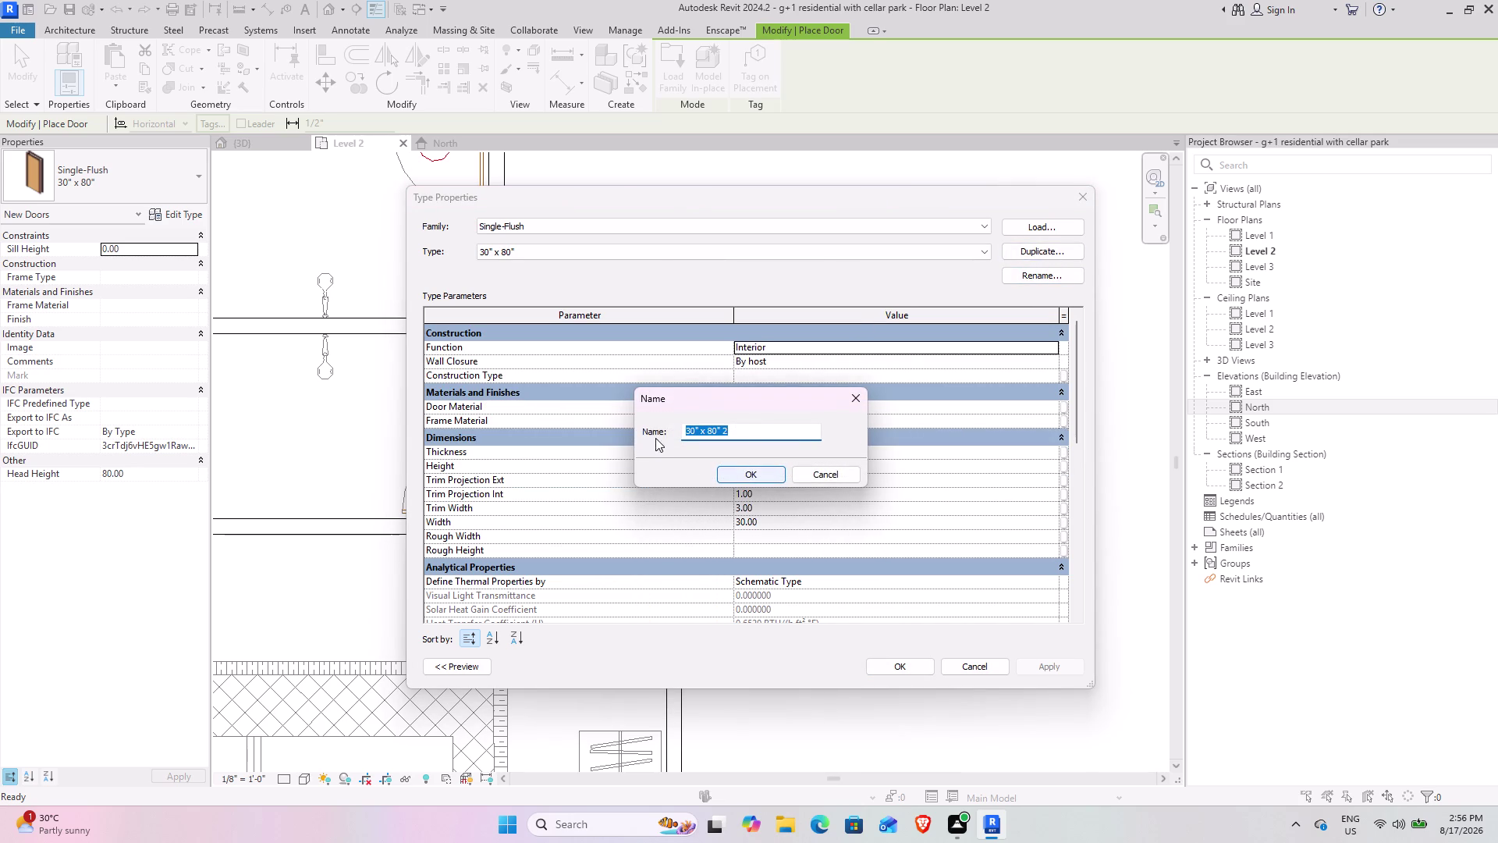
click(692, 429)
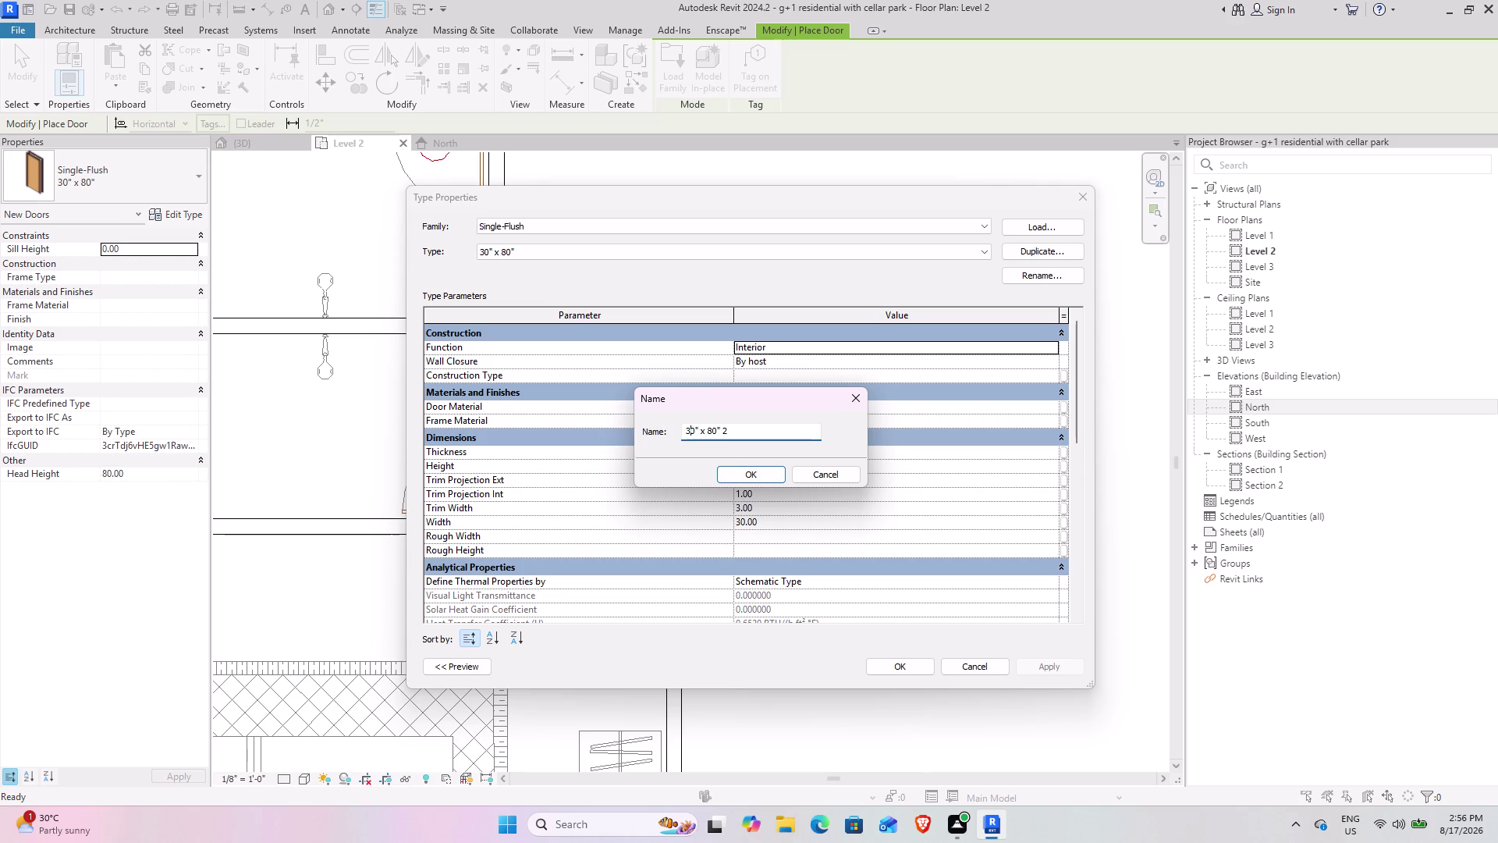
click(695, 427)
key(BackSpace)
key(BackSpace)
text(2)
text(6)
click(732, 435)
key(BackSpace)
click(741, 473)
click(776, 517)
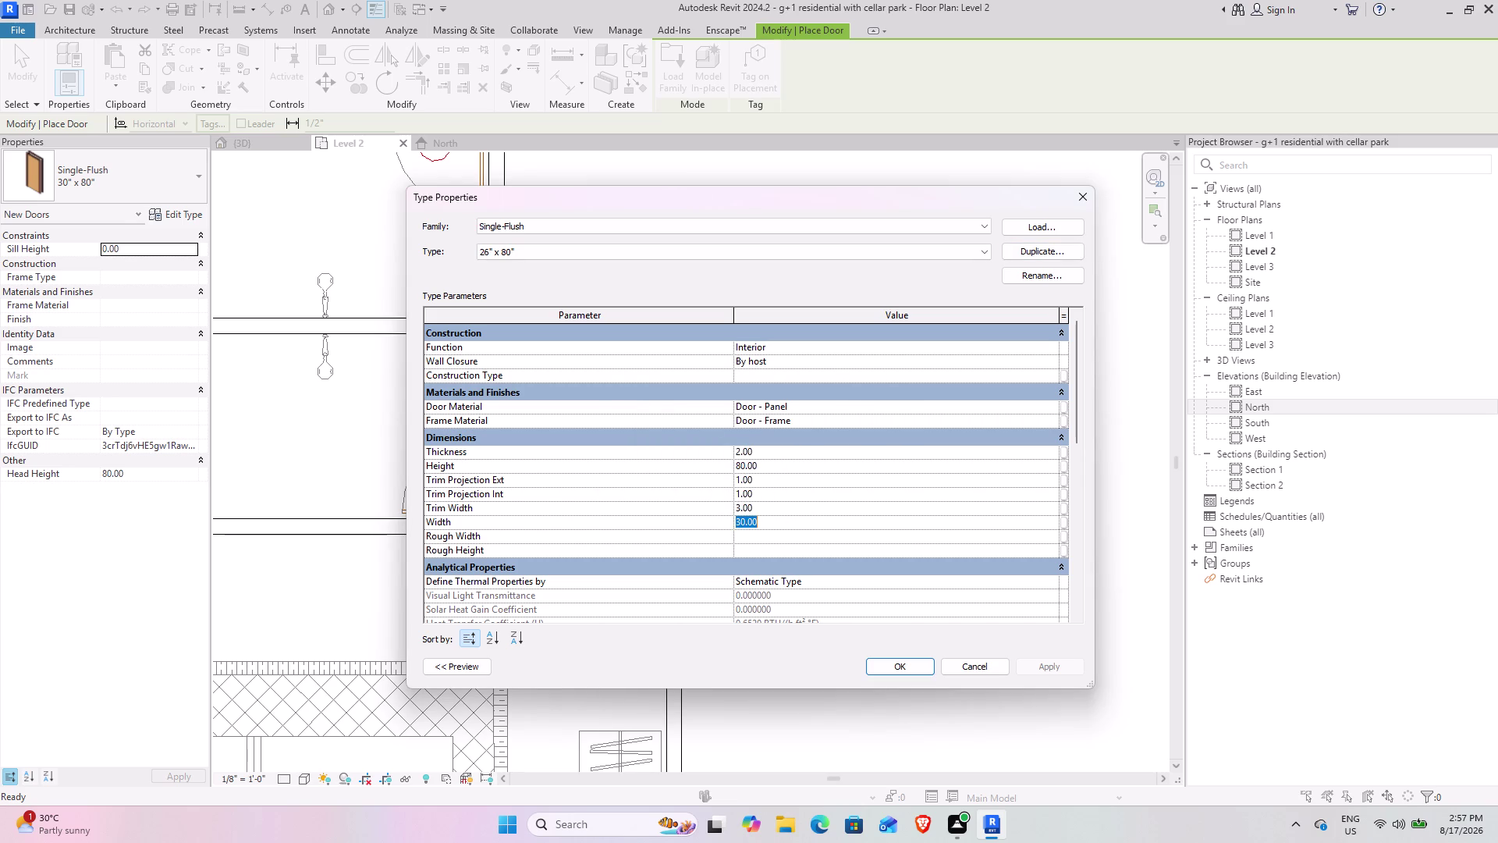
Set the new type's Width to 26 and confirm the type properties.
text(26)
key(Return)
click(1068, 673)
click(879, 667)
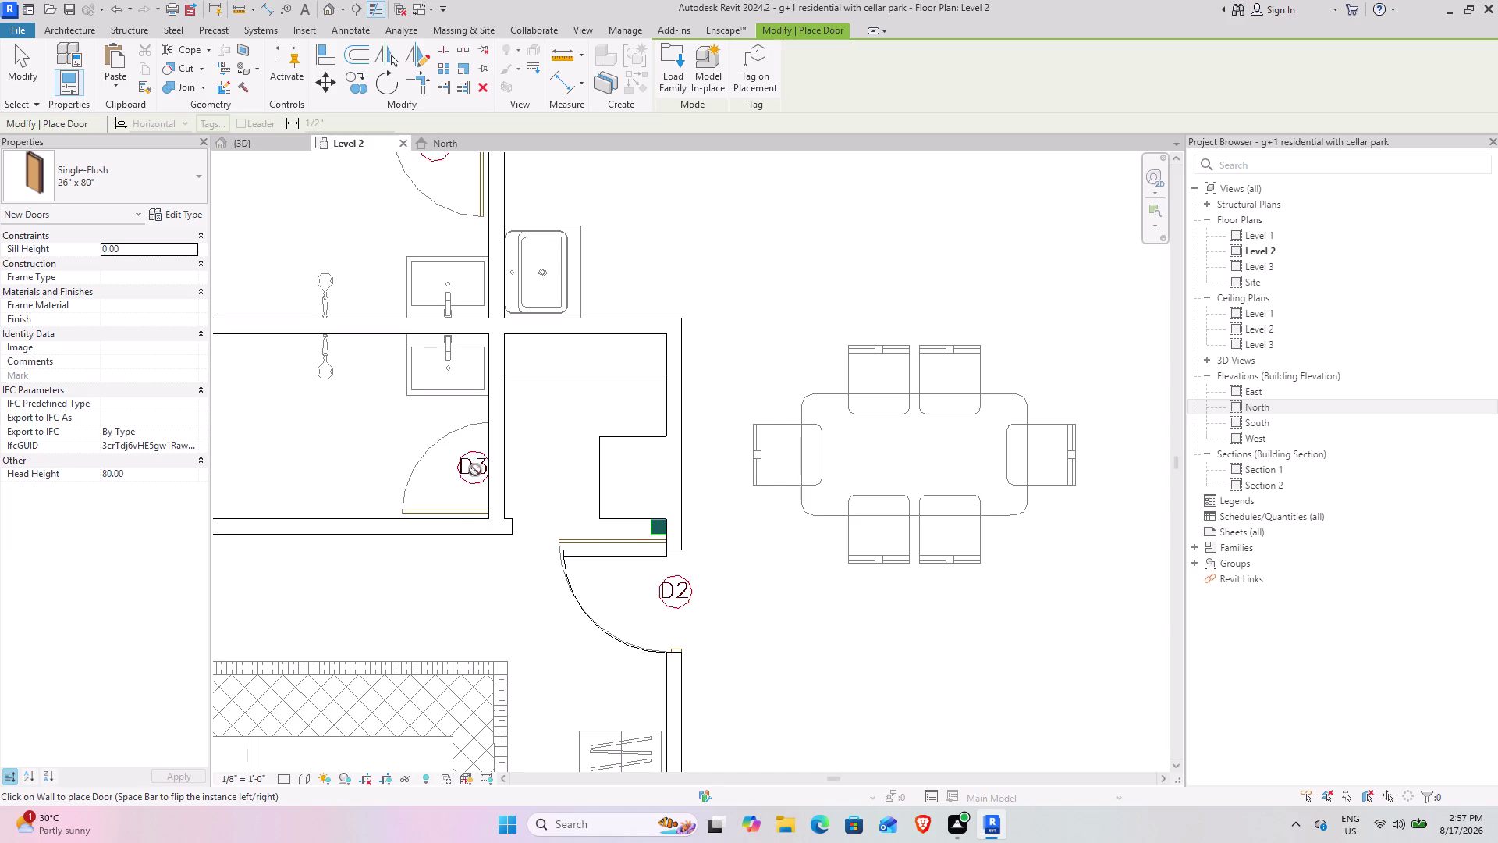
Place 26" x 80" doors in the lower and upper left bathroom walls.
key(space)
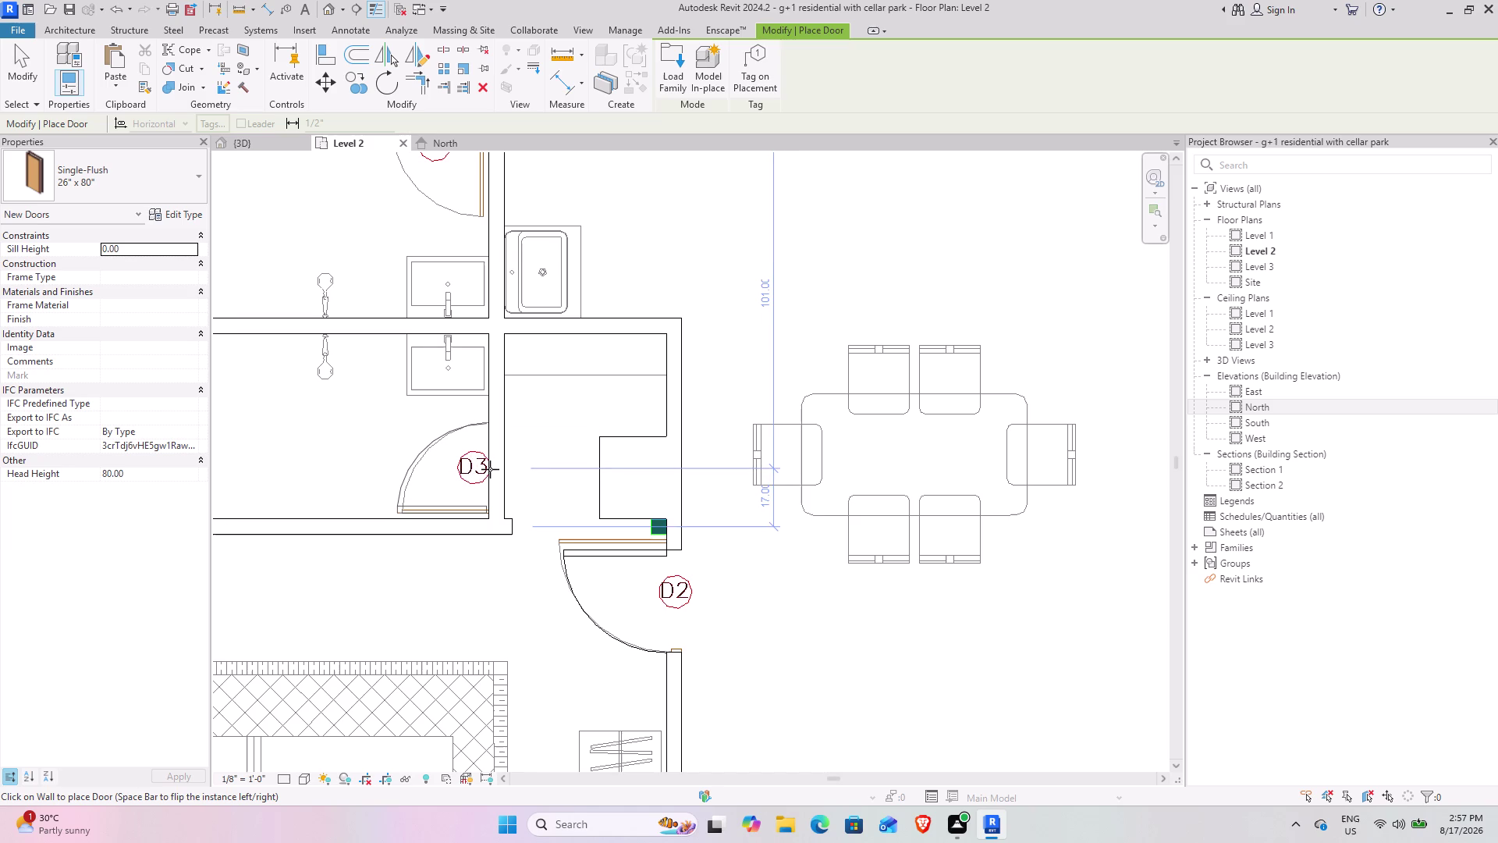
click(490, 469)
scroll(down, 3)
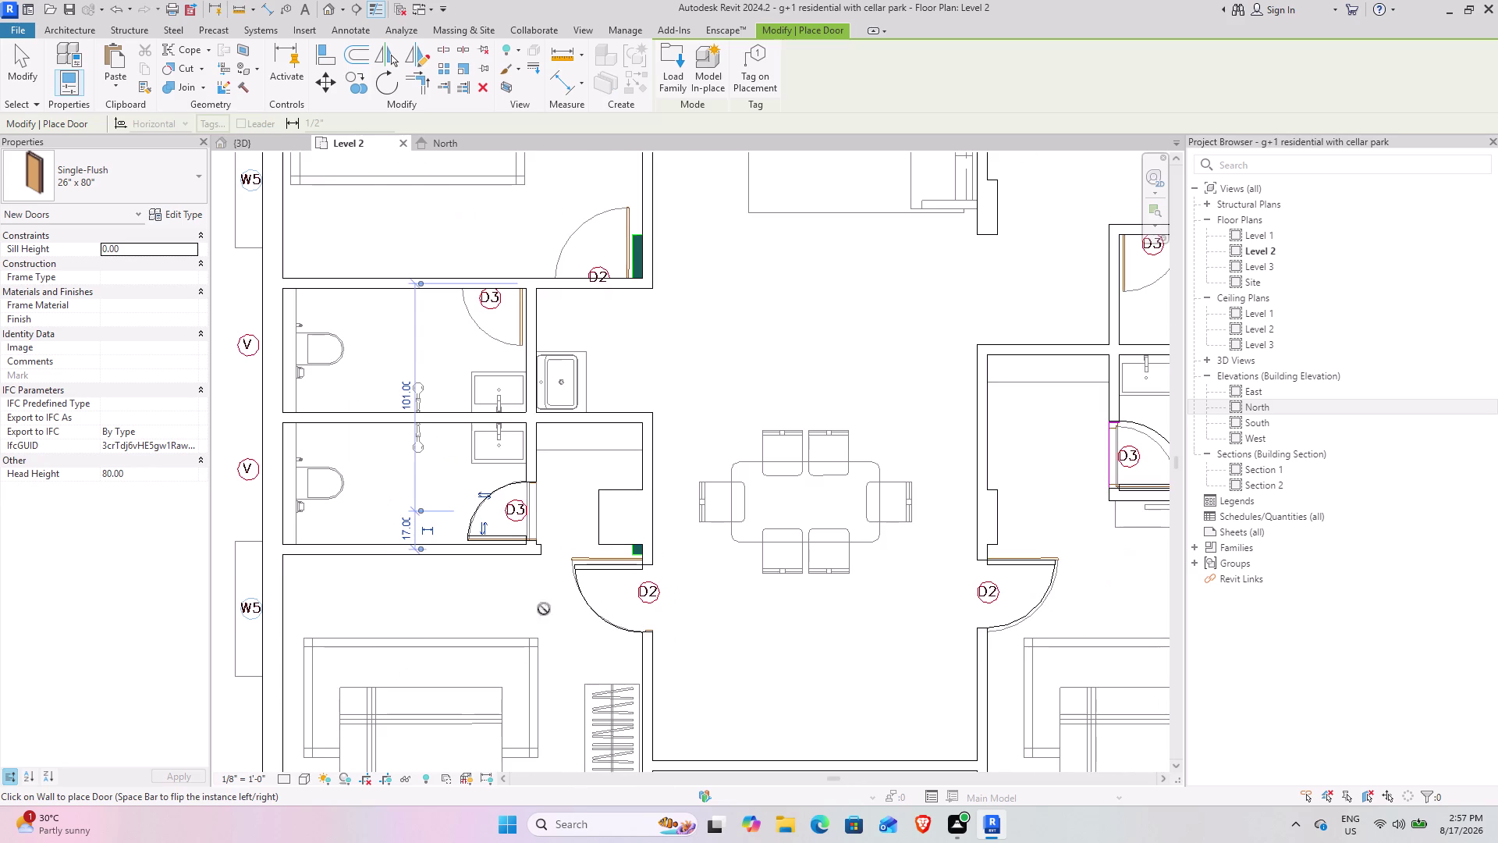
middle_drag(516, 317, 535, 468)
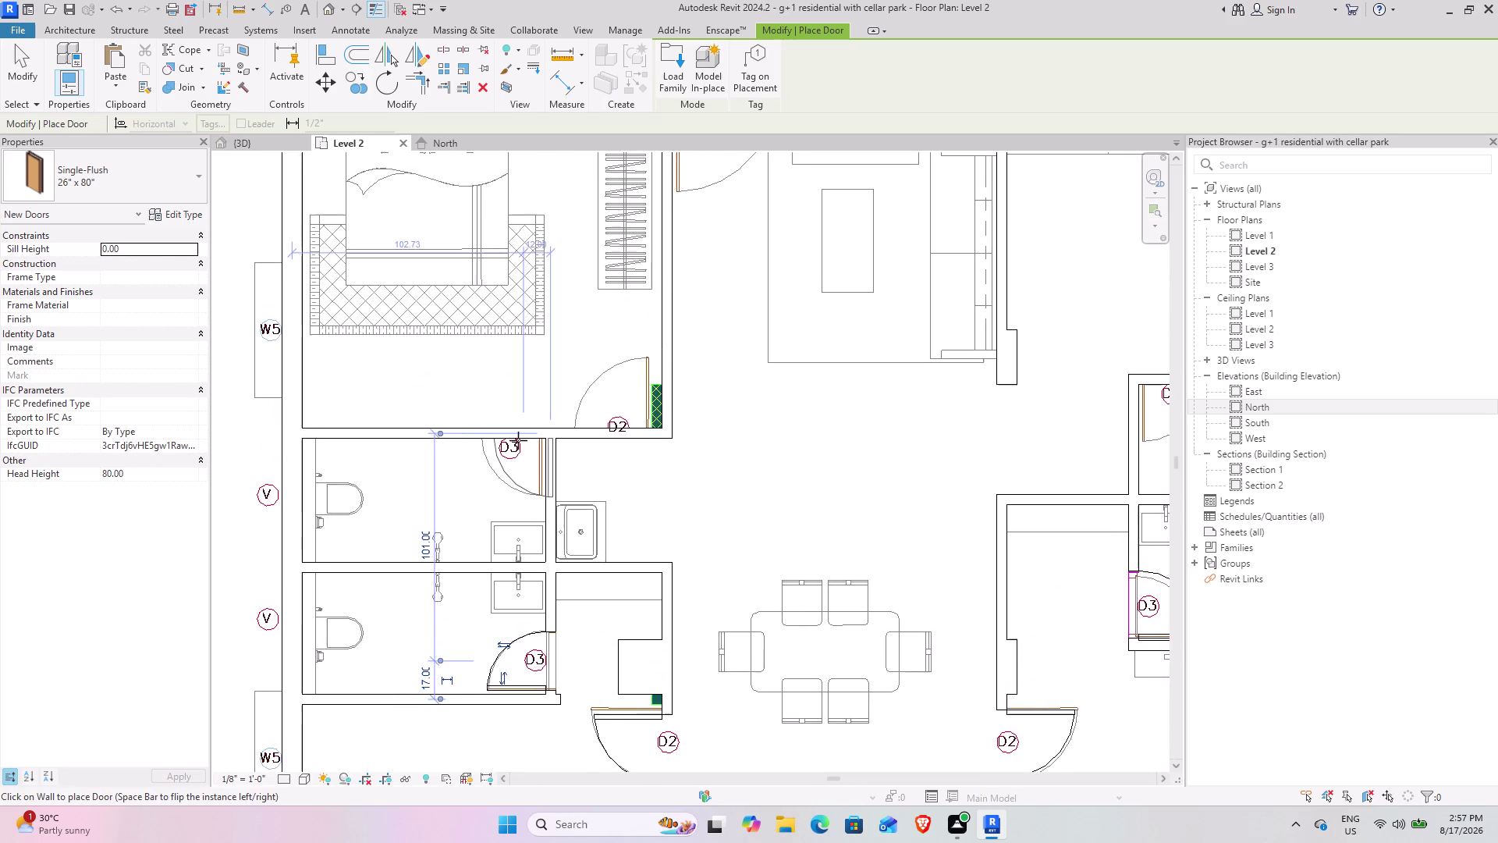
scroll(up, 3)
click(514, 436)
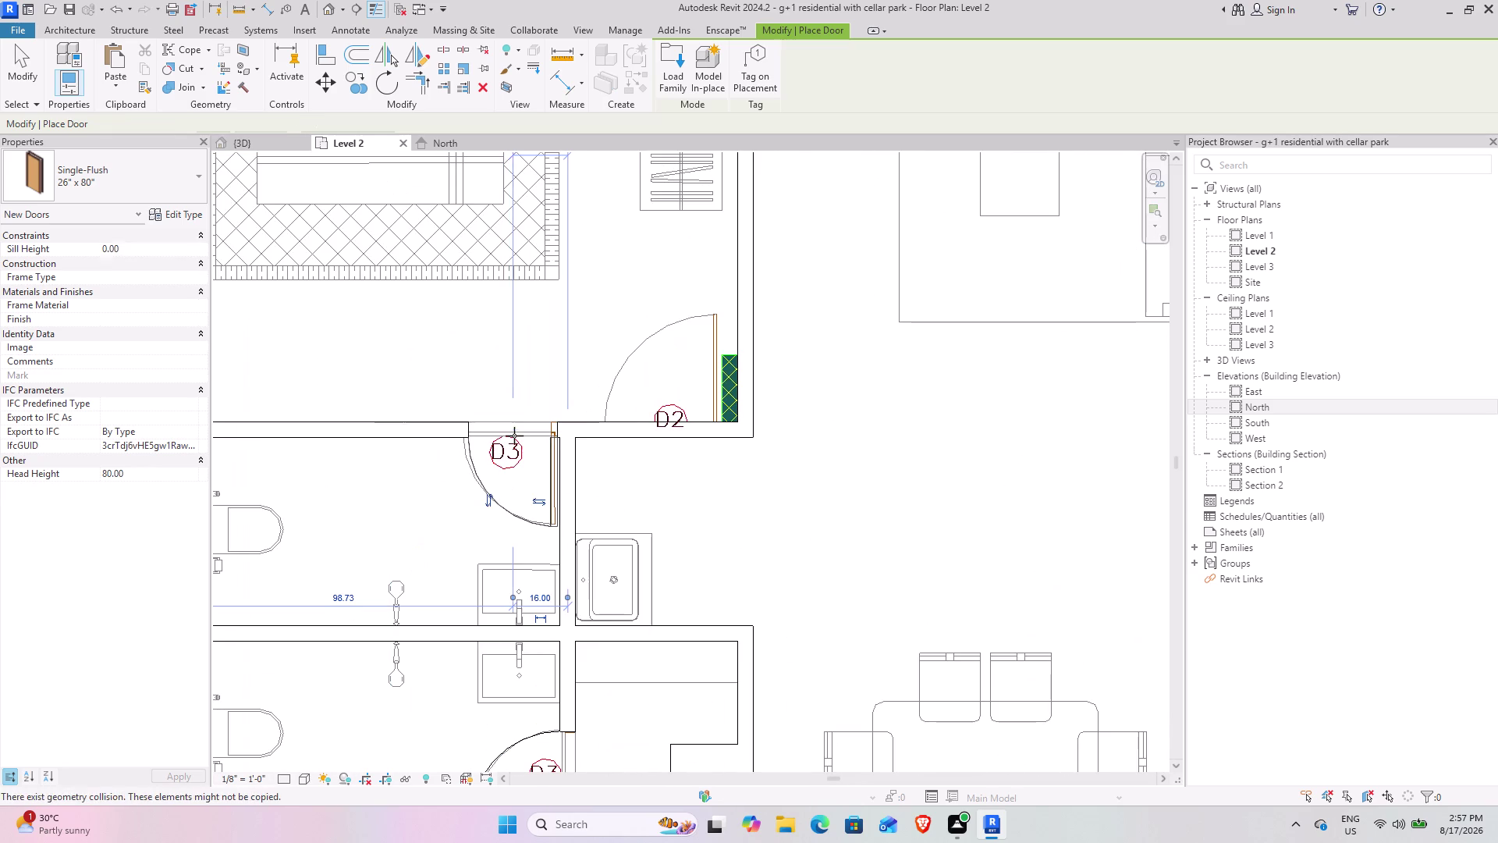
Pan toward the right-side rooms, exit placement, and restart placing doors.
scroll(down, 3)
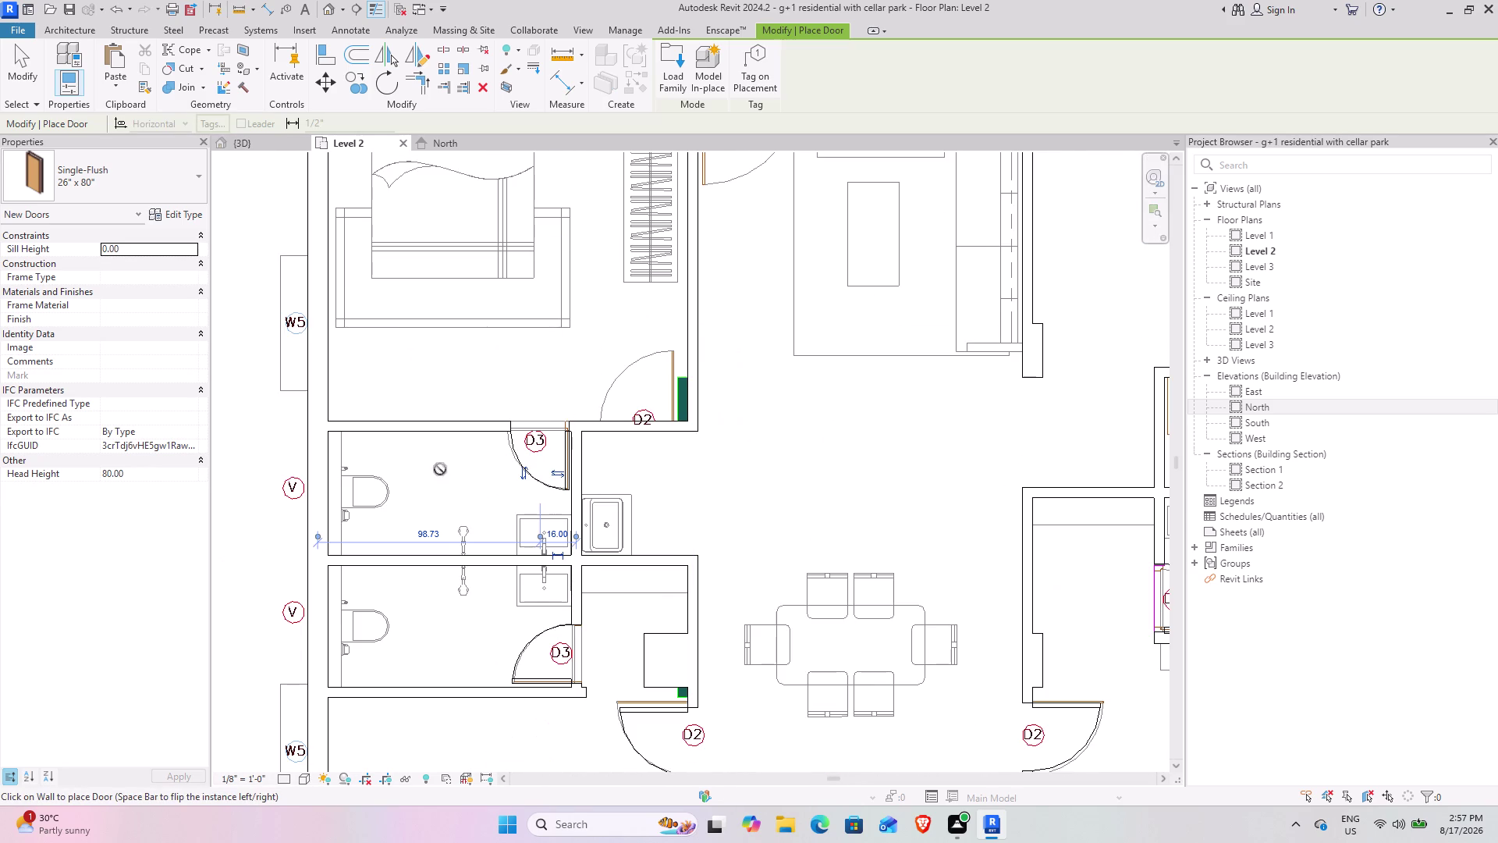
middle_drag(555, 555, 239, 456)
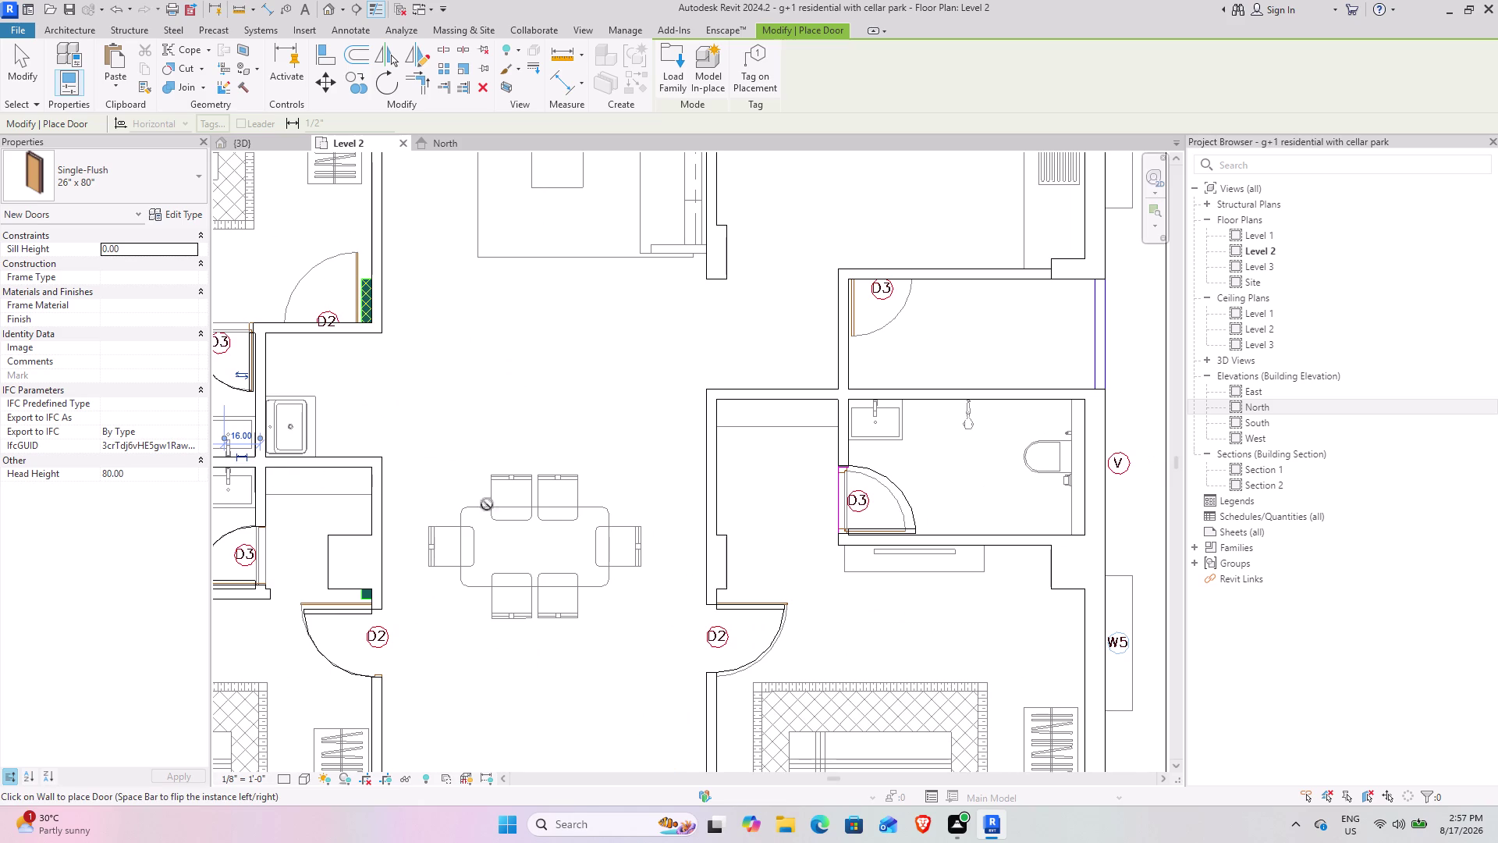
key(Escape)
key(Escape)
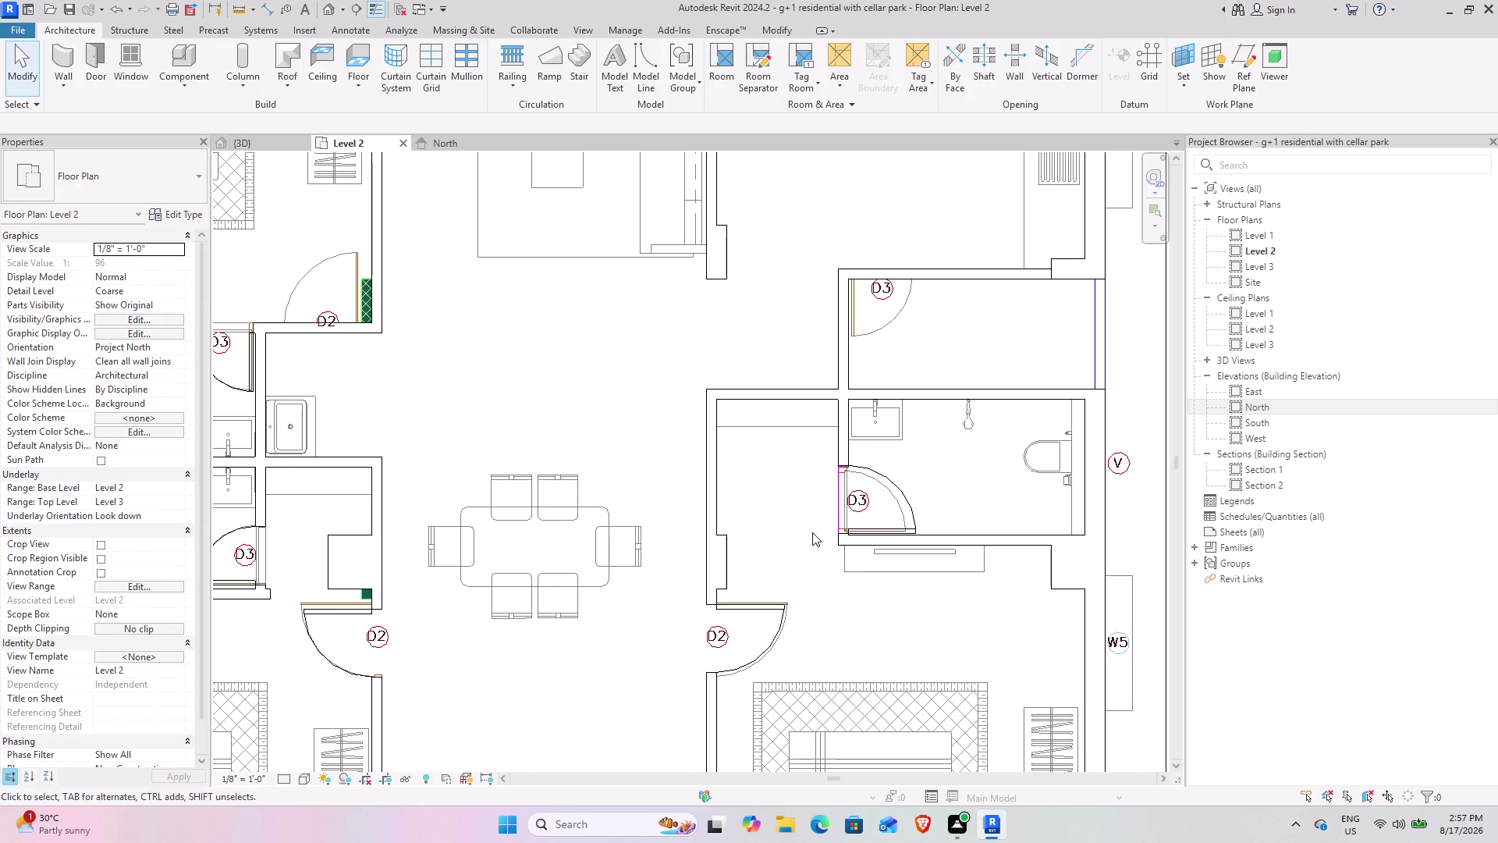
click(860, 534)
click(490, 92)
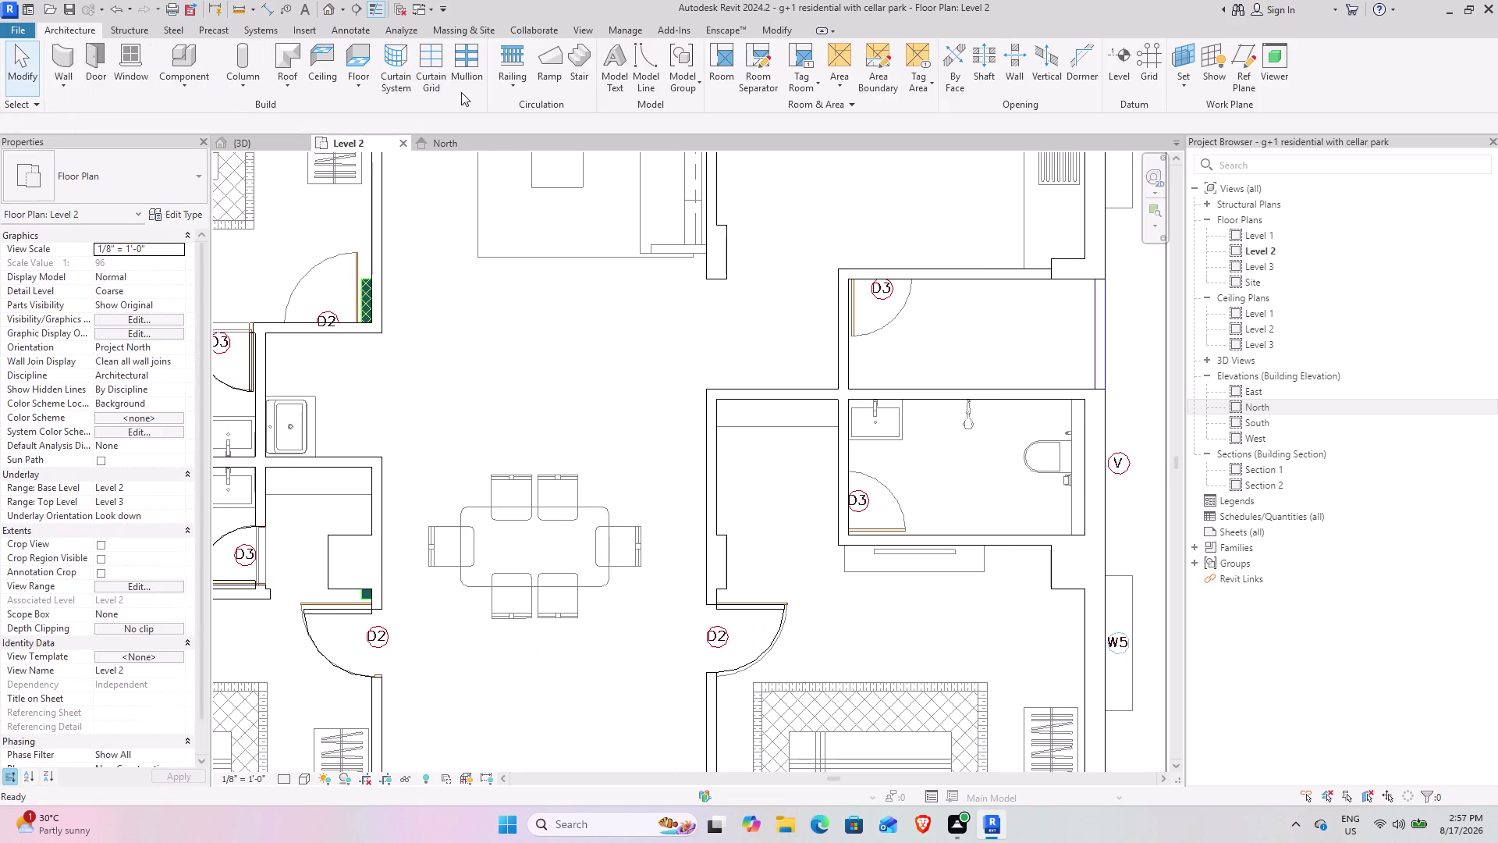
click(105, 60)
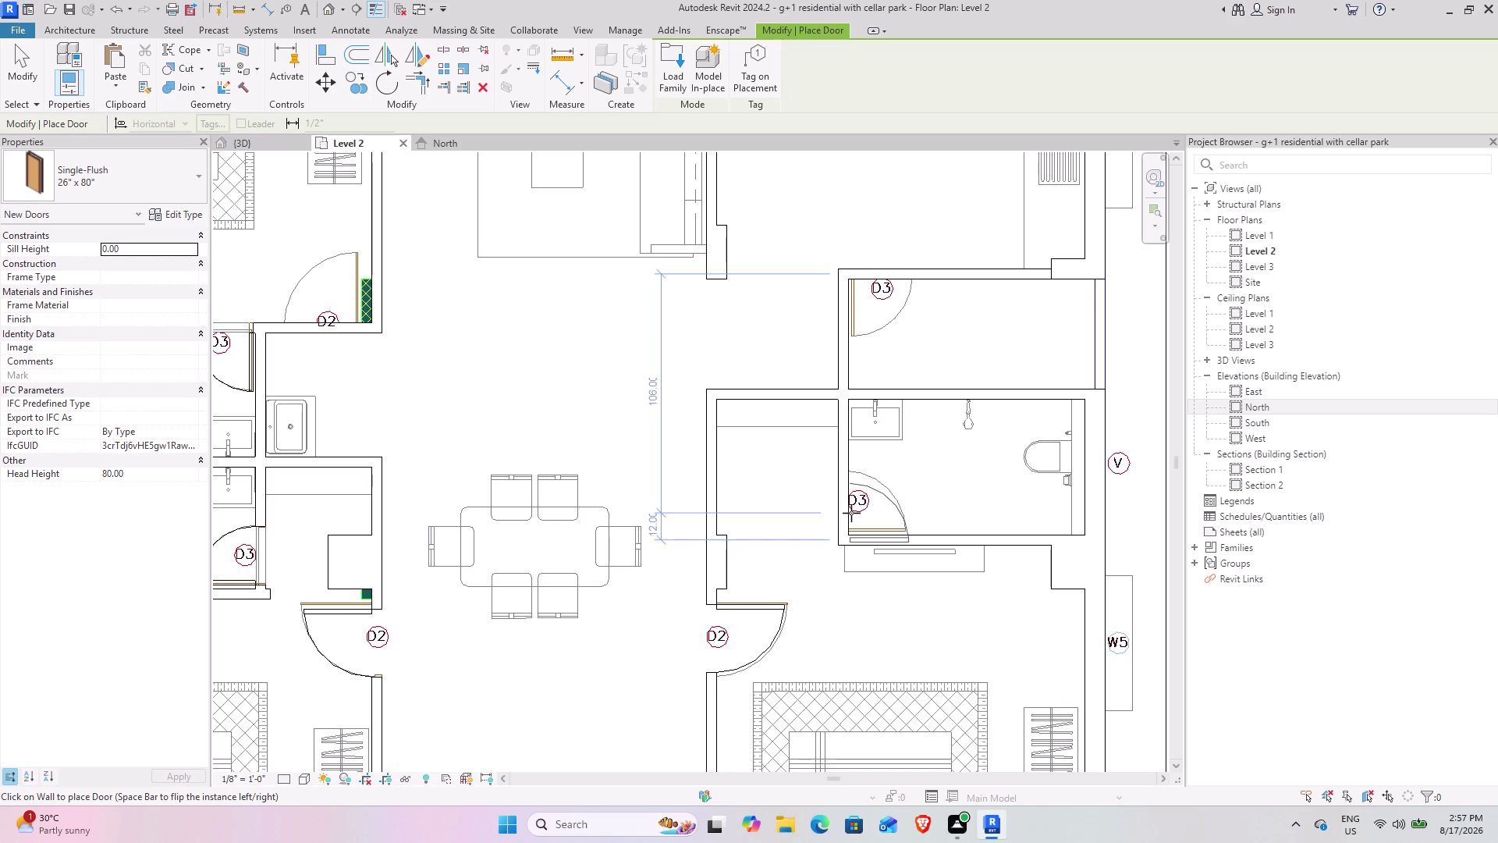
Place 26" x 80" doors in the right and upper-right bathroom walls.
click(851, 502)
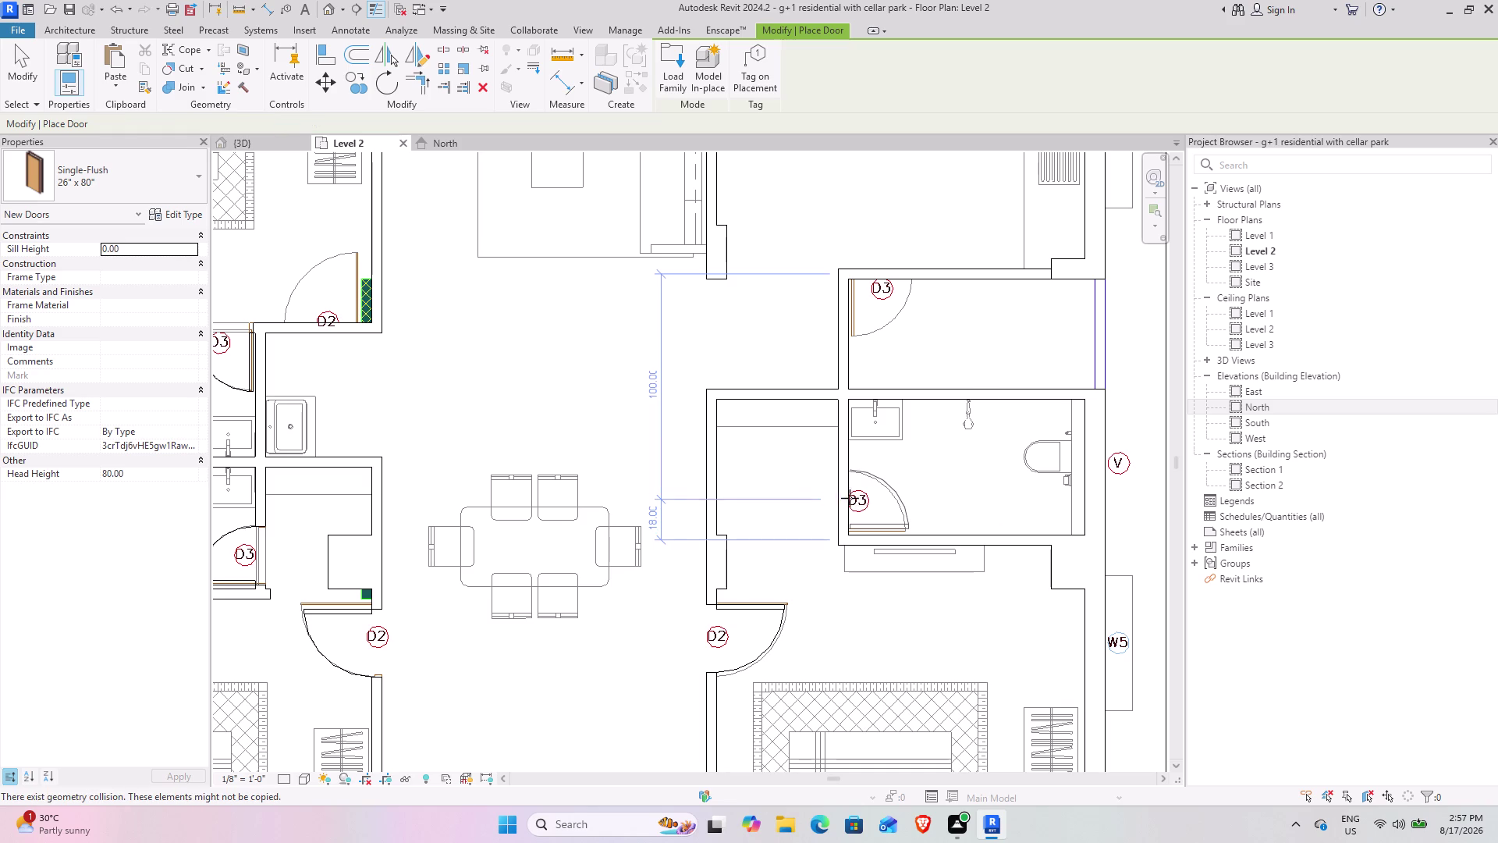
click(885, 281)
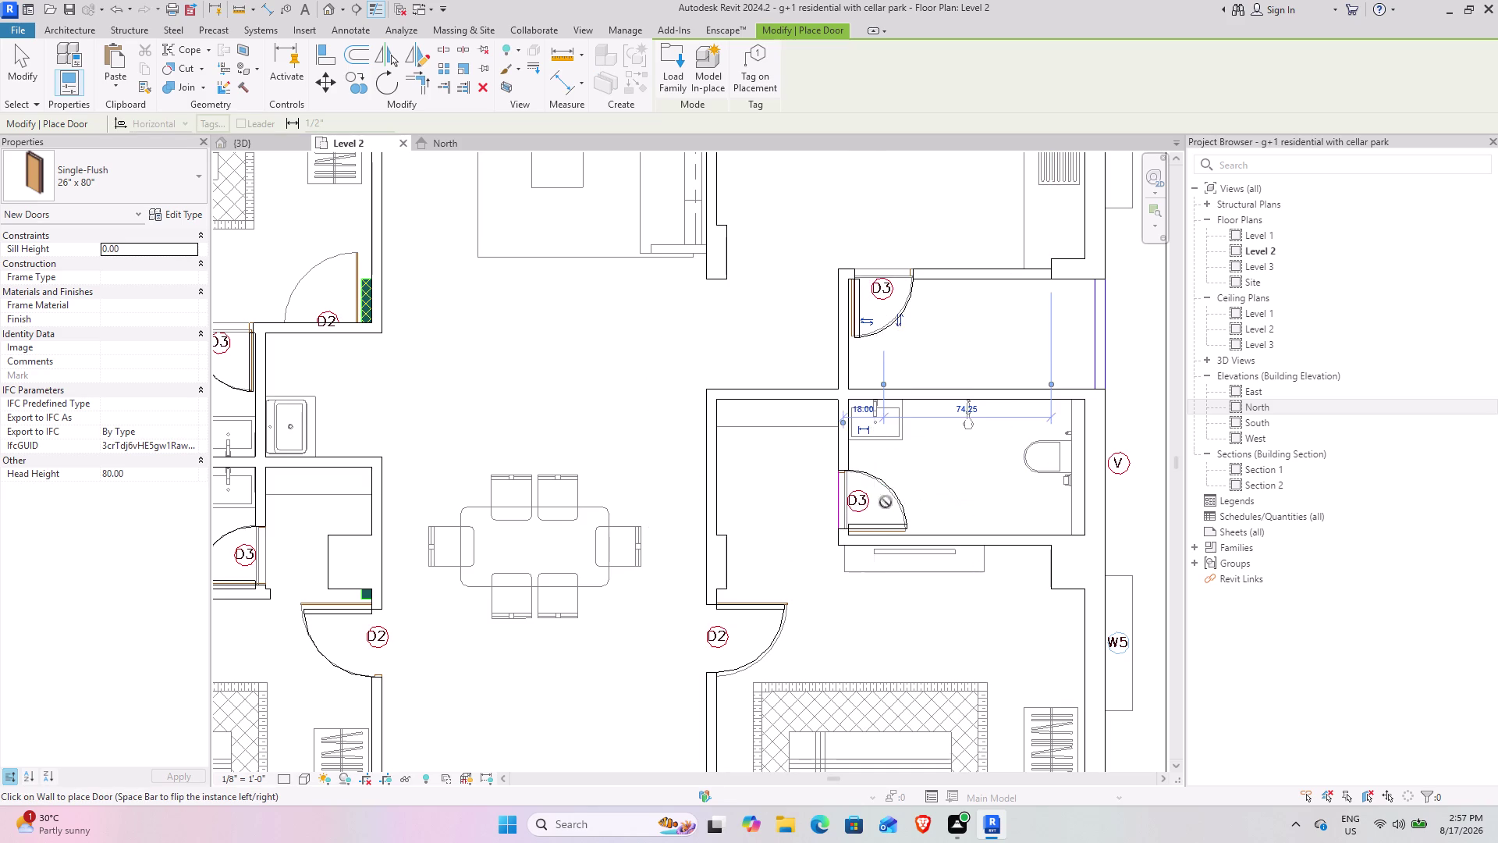
scroll(down, 3)
middle_drag(845, 554, 762, 485)
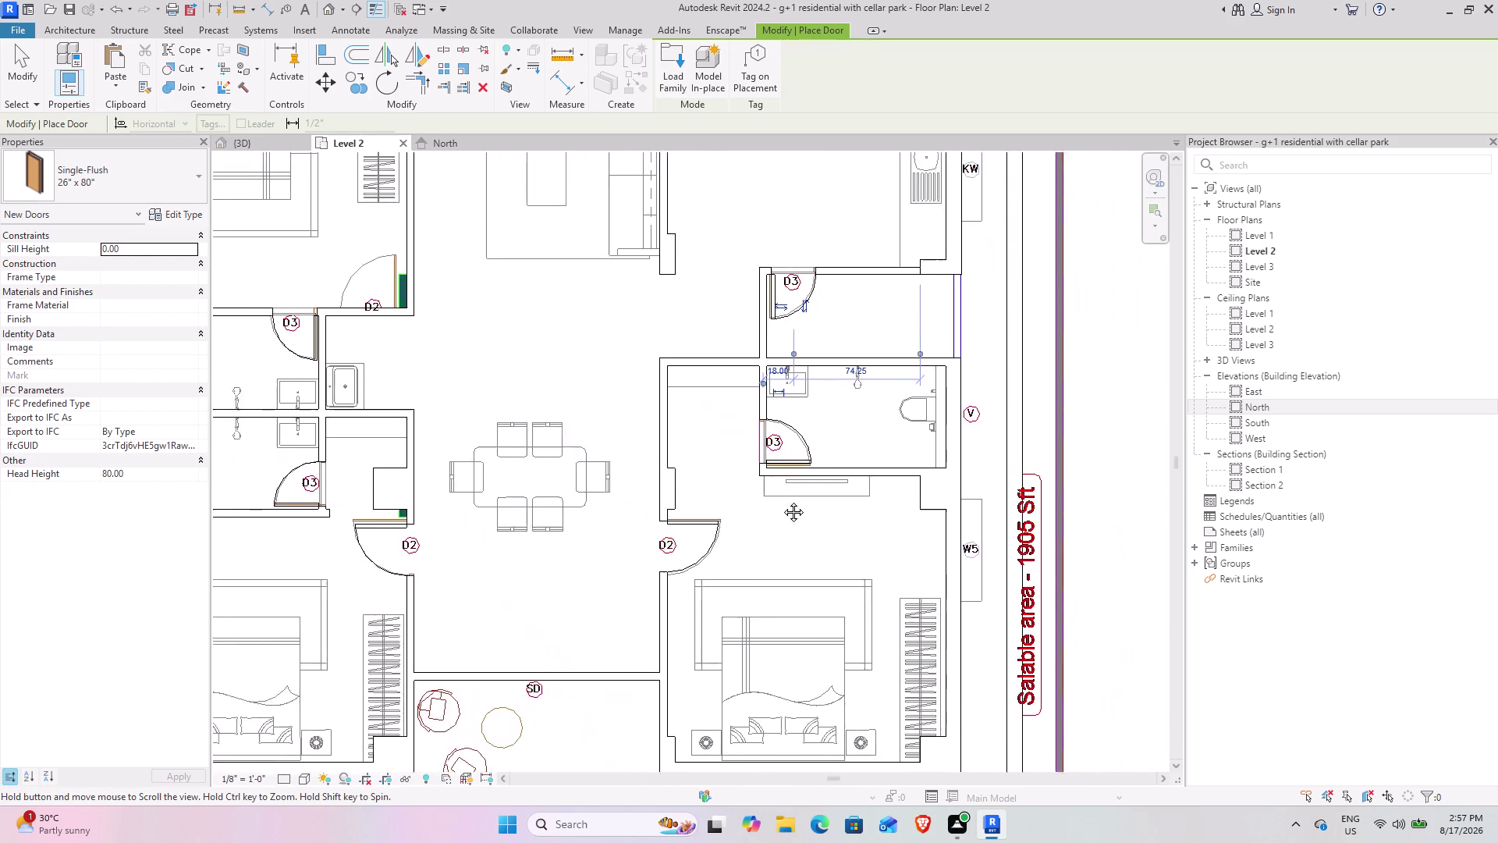
middle_drag(762, 485, 928, 536)
middle_drag(755, 465, 1014, 340)
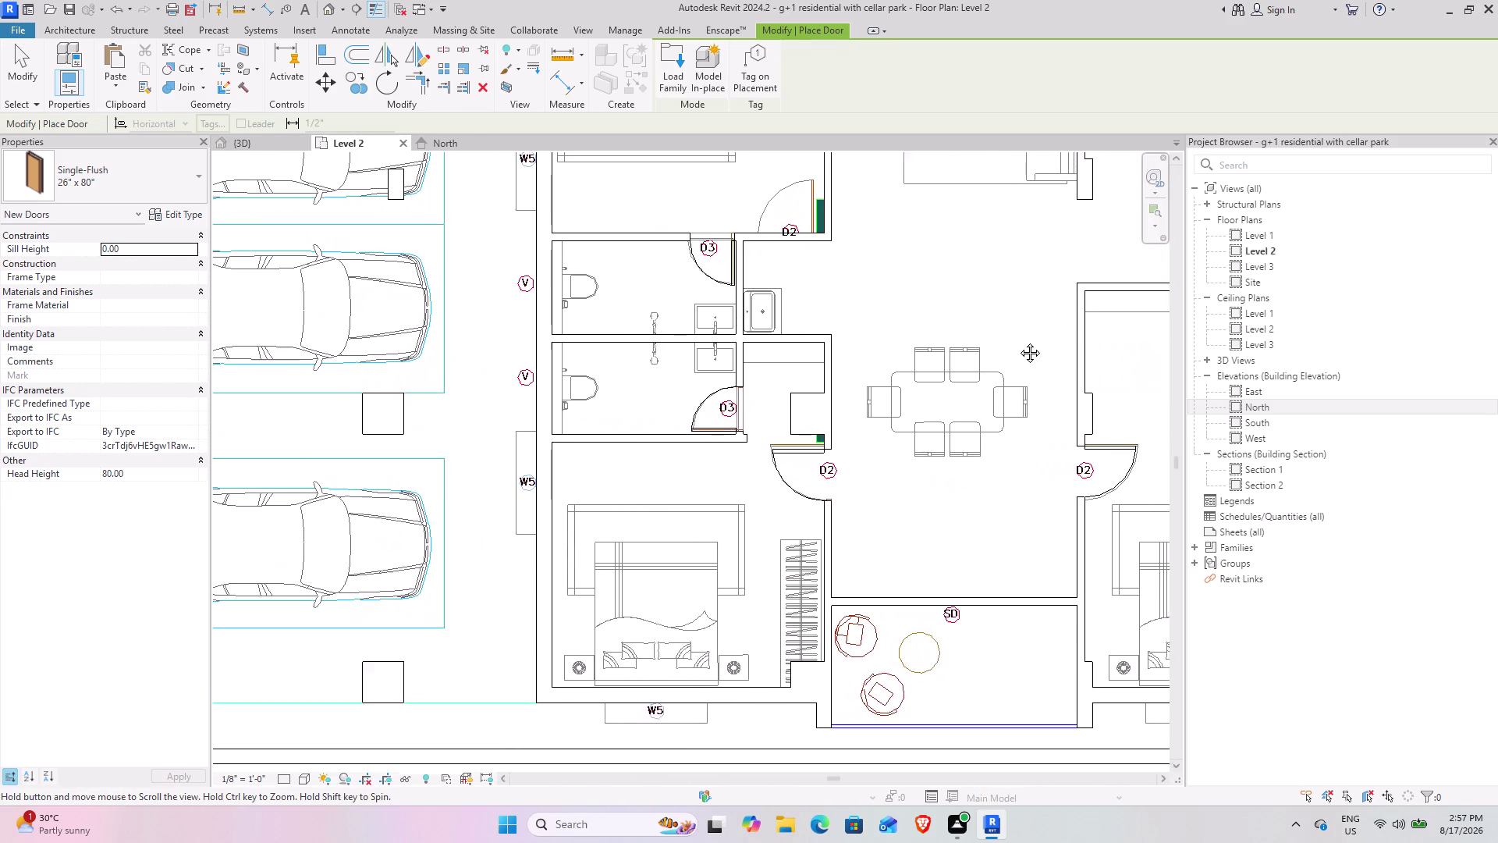
middle_drag(1014, 341, 1025, 342)
Pan the plan up to the upper-left bedroom and open the door type list.
middle_drag(809, 381, 790, 462)
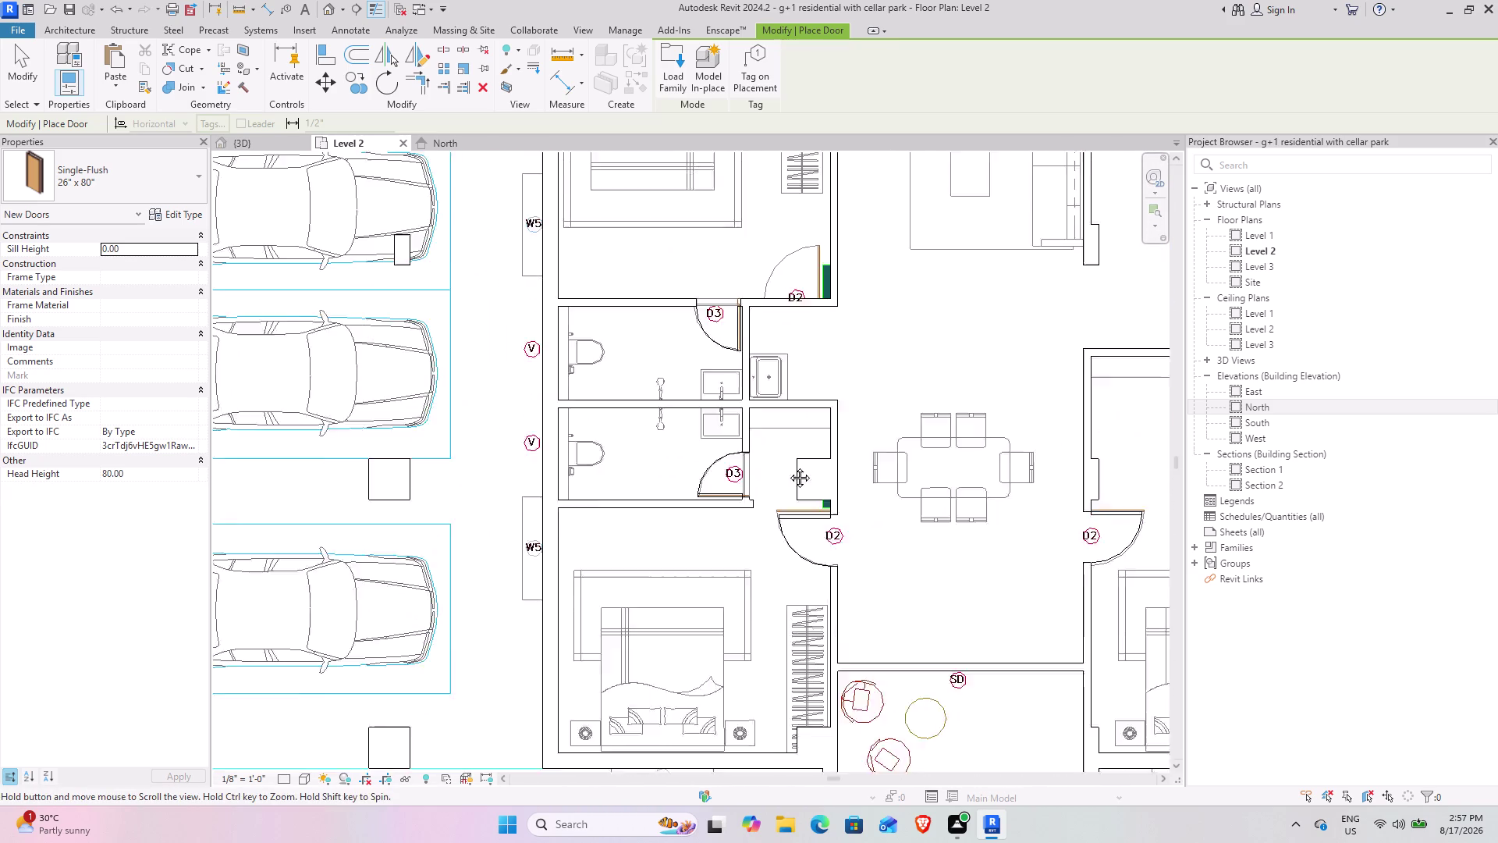
middle_drag(790, 462, 765, 557)
middle_drag(808, 378, 617, 527)
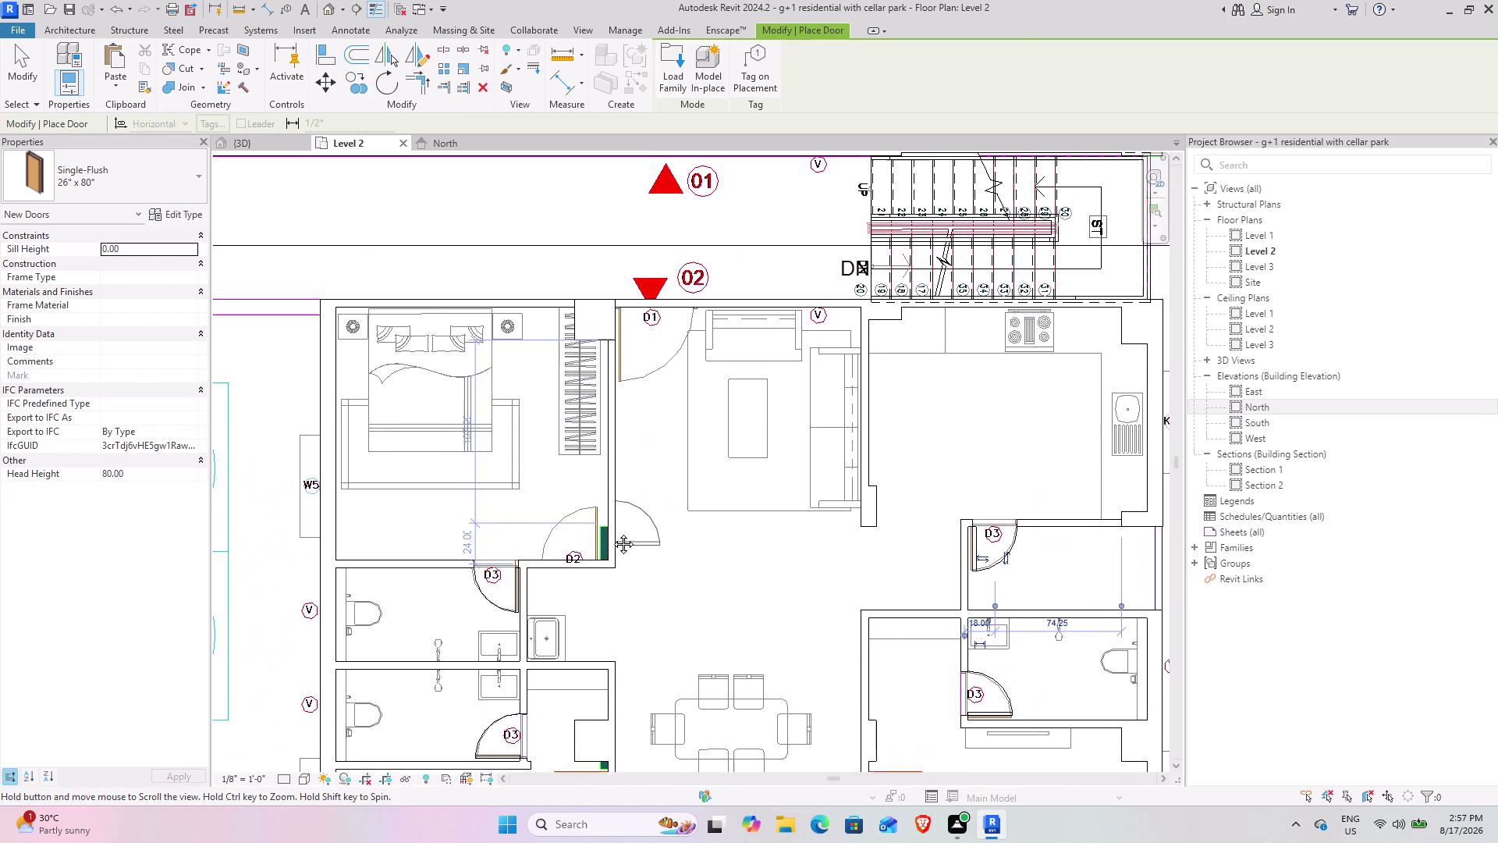
middle_drag(617, 528, 611, 533)
scroll(down, 3)
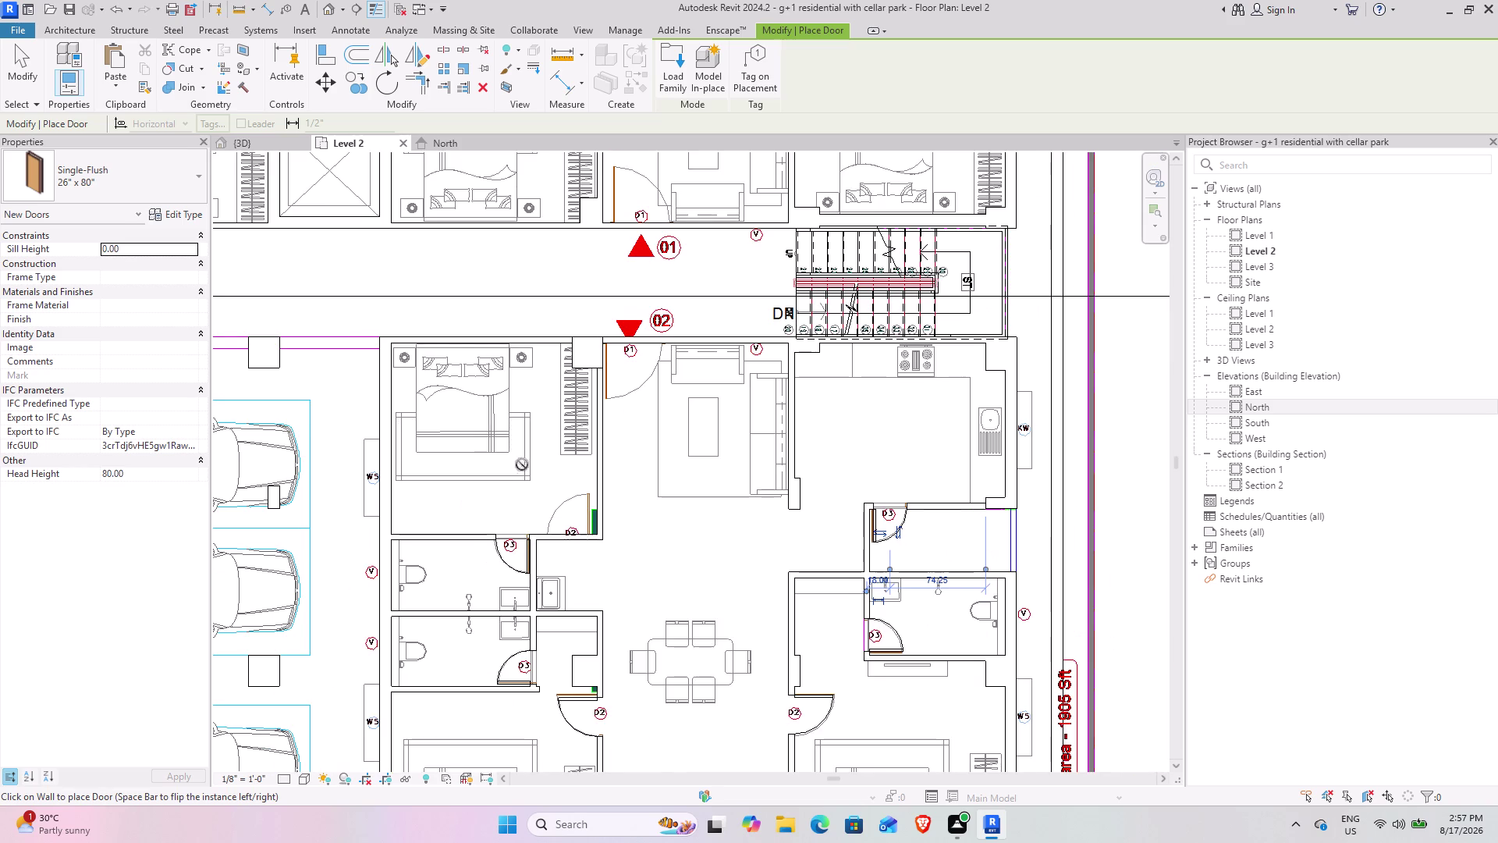
middle_drag(508, 465, 544, 409)
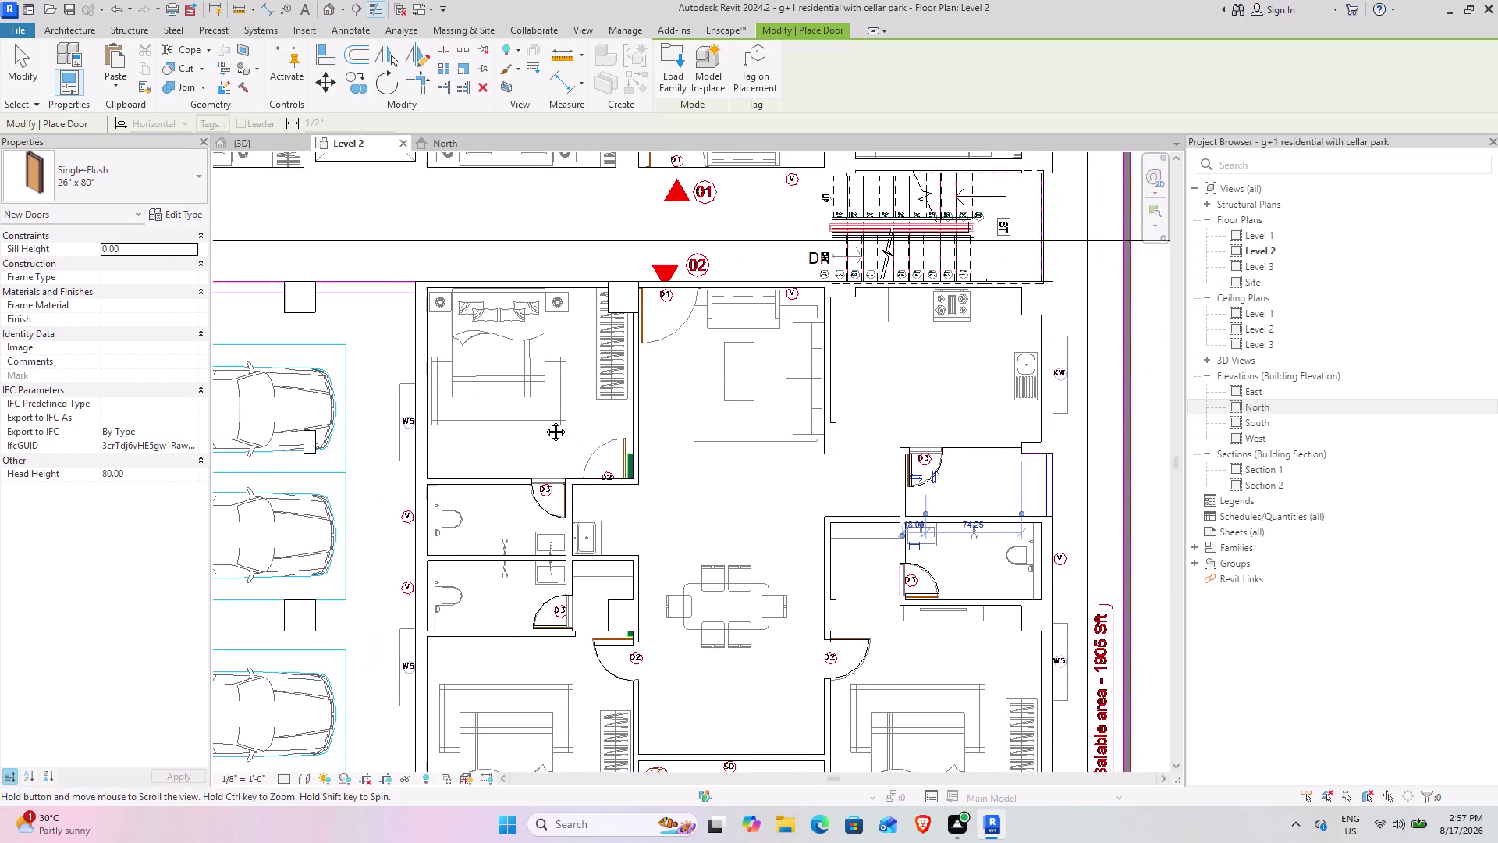
middle_drag(544, 409, 545, 441)
scroll(up, 3)
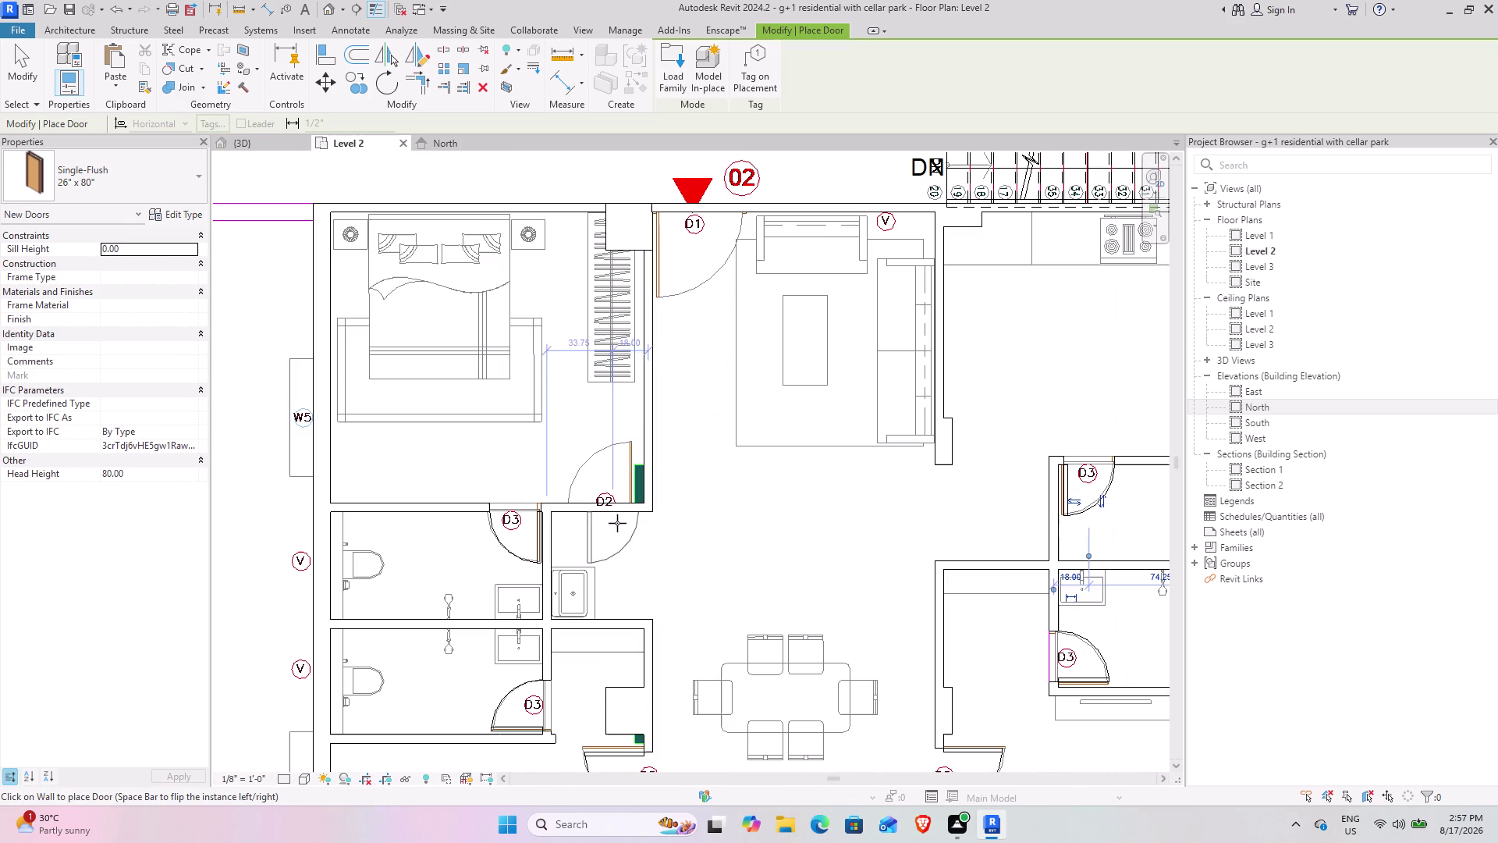
click(159, 163)
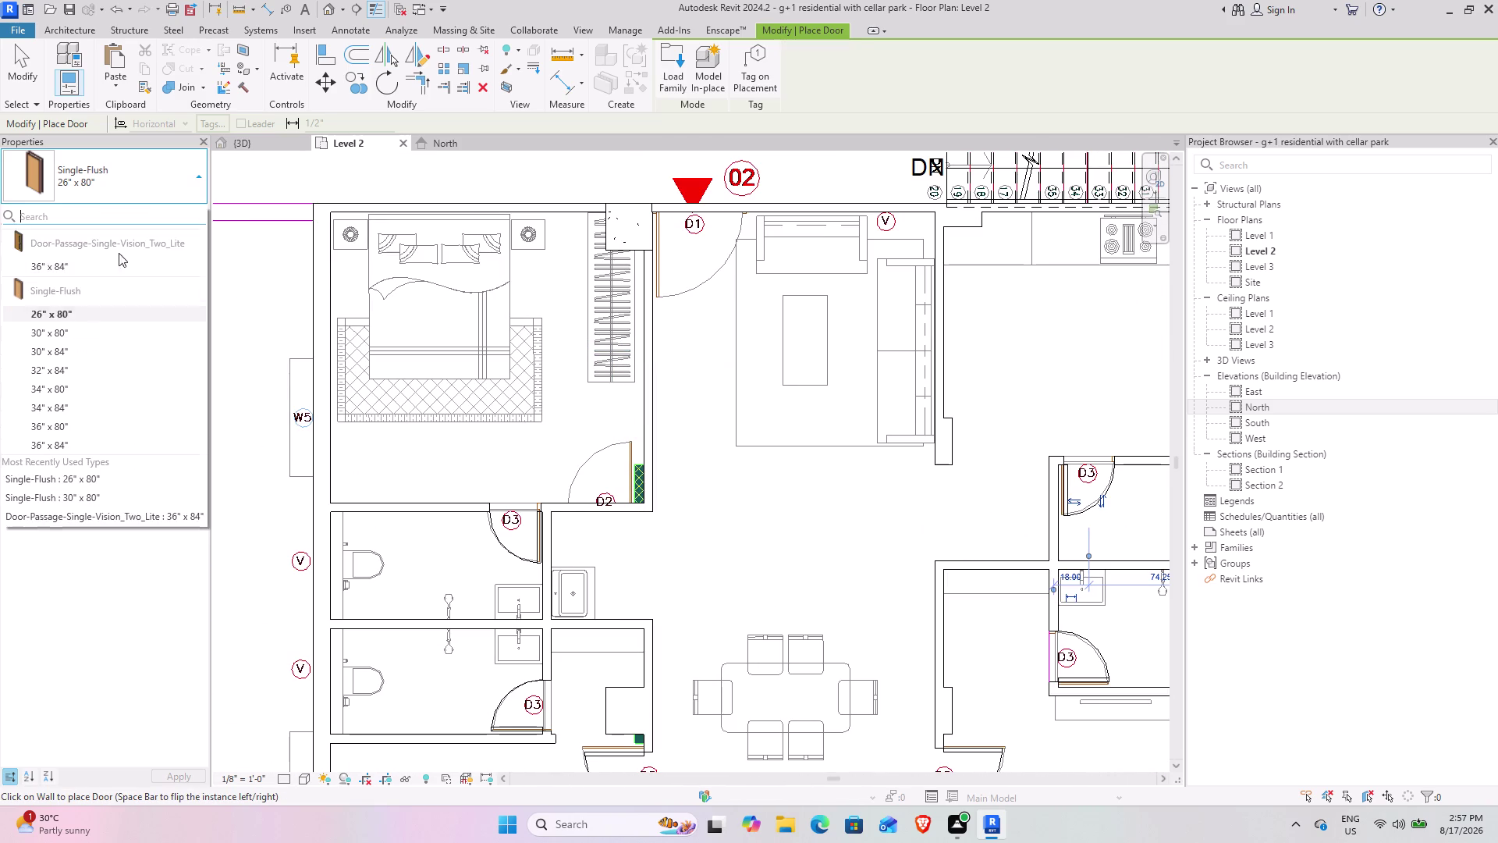
Bring the wall below marker 02 into view and select Door-Passage-Single-Vision_Two_Lite 36" x 84".
click(63, 332)
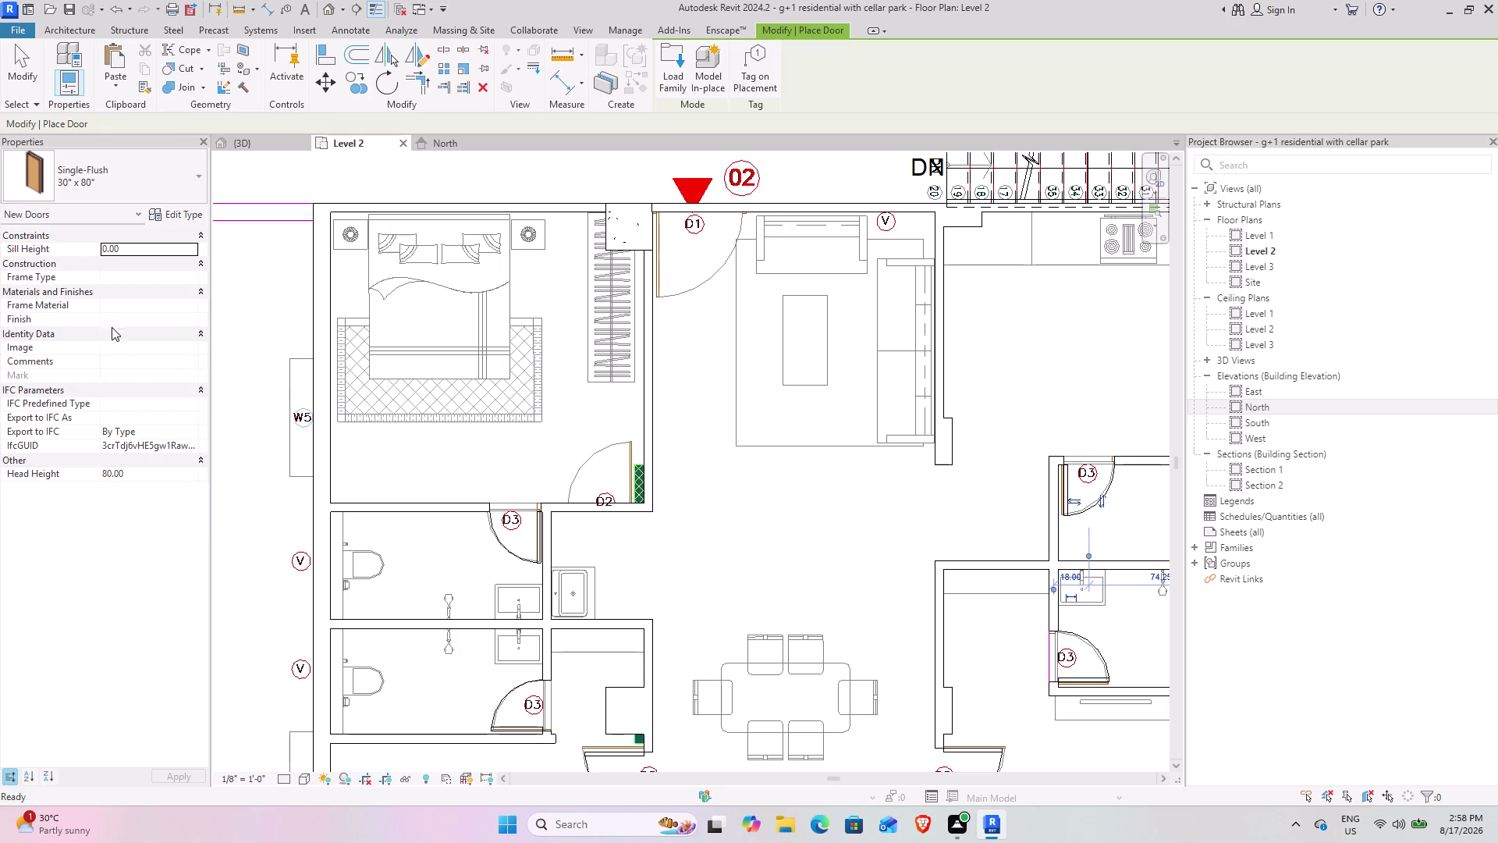
click(608, 502)
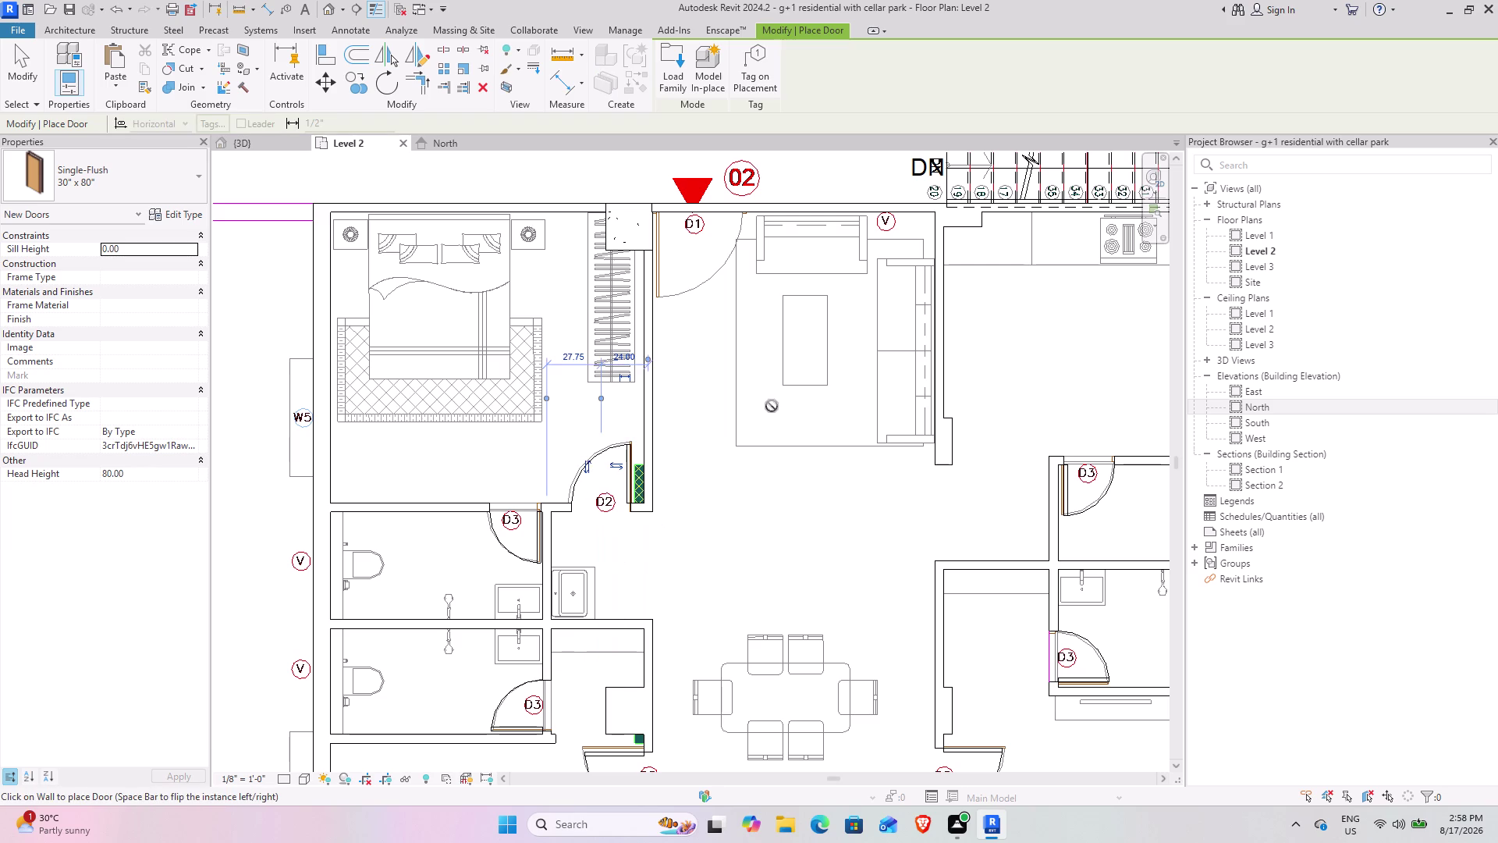
middle_drag(769, 405, 528, 233)
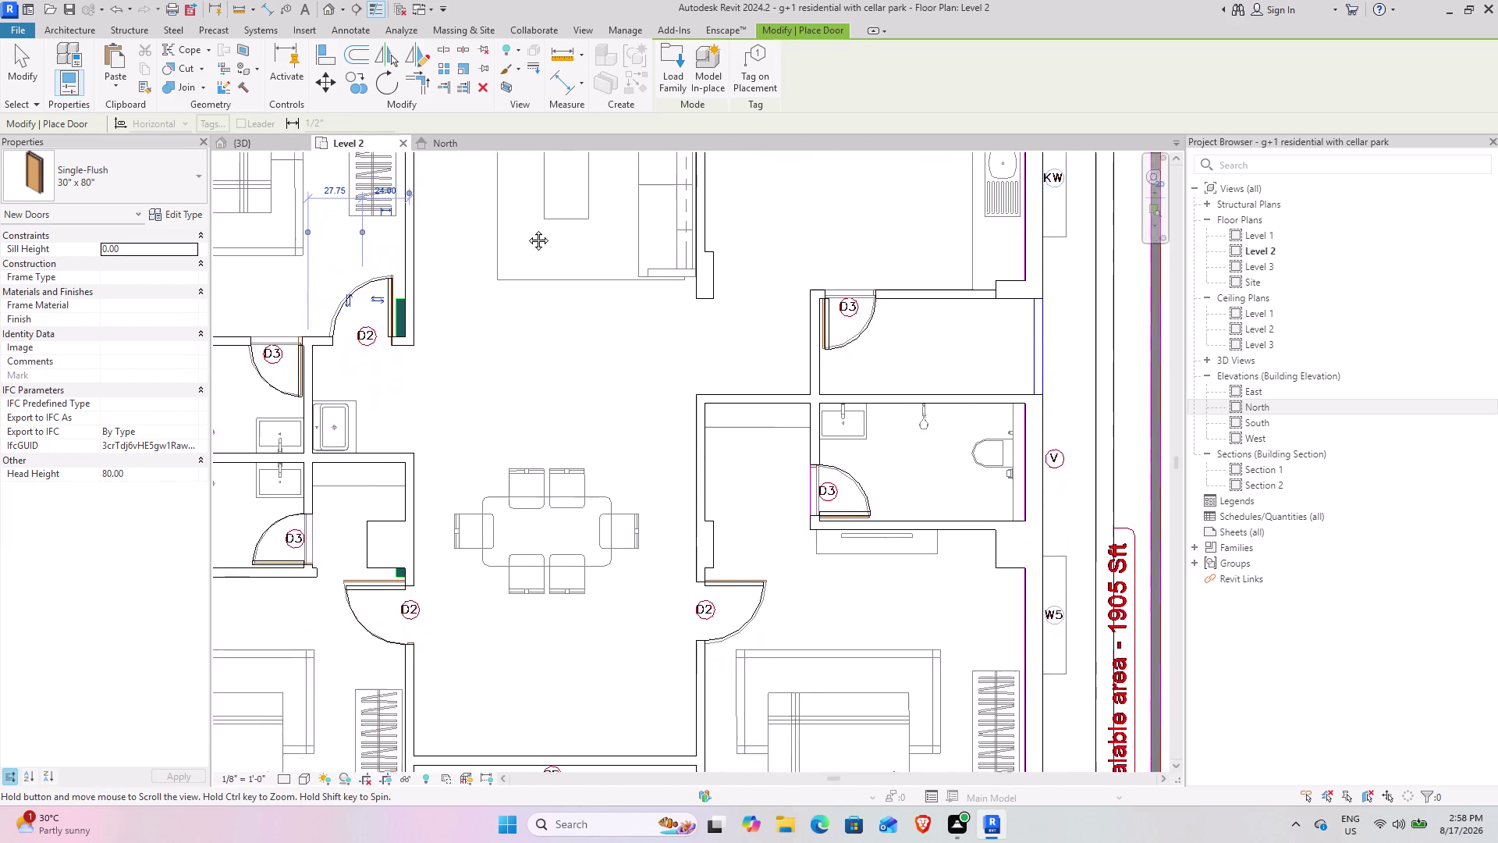
middle_drag(528, 233, 804, 200)
scroll(down, 3)
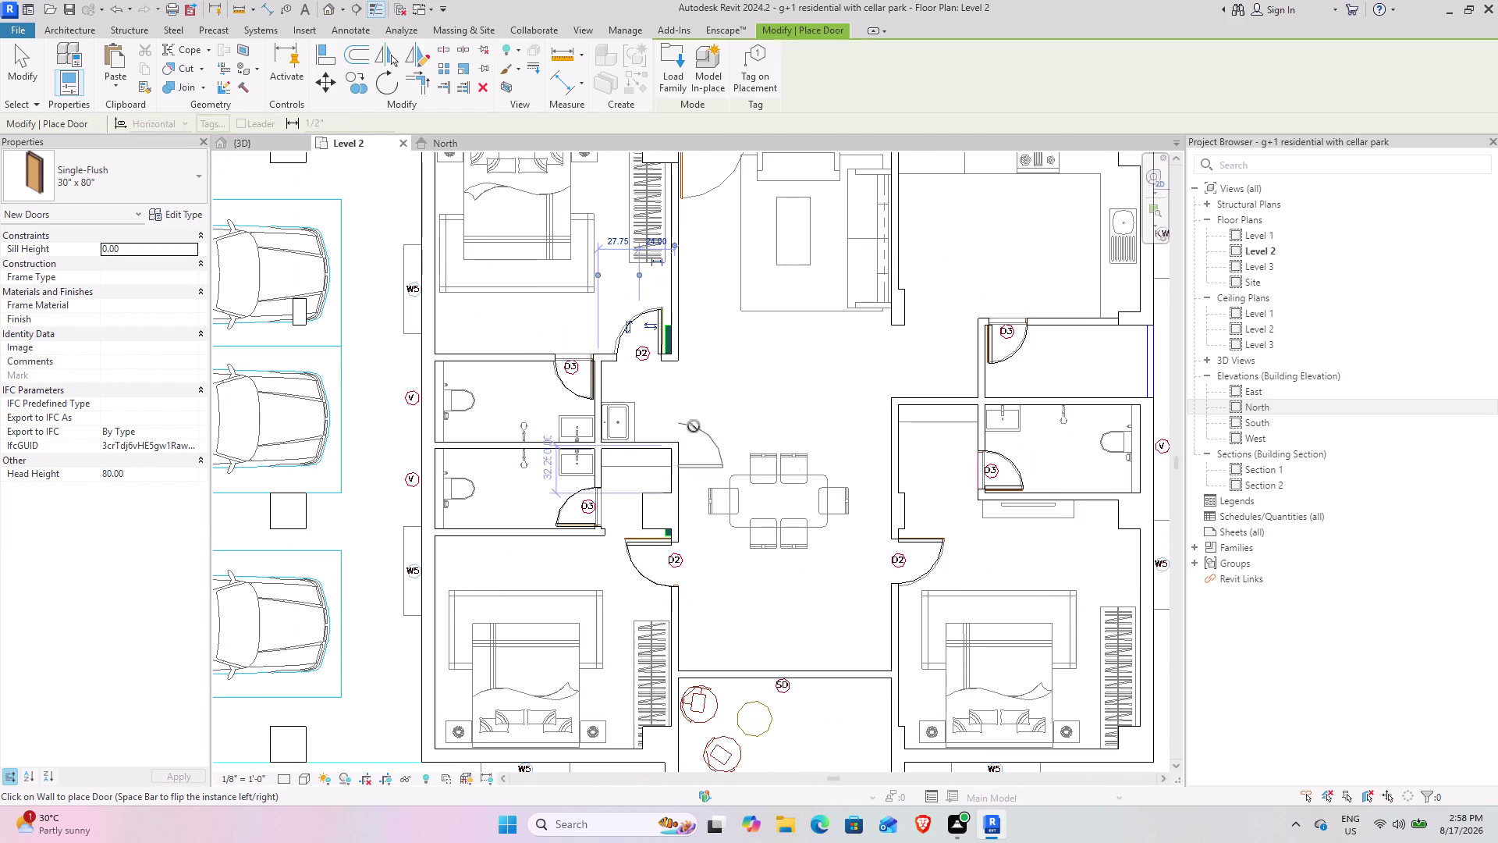
middle_drag(699, 407, 558, 542)
middle_drag(627, 369, 624, 461)
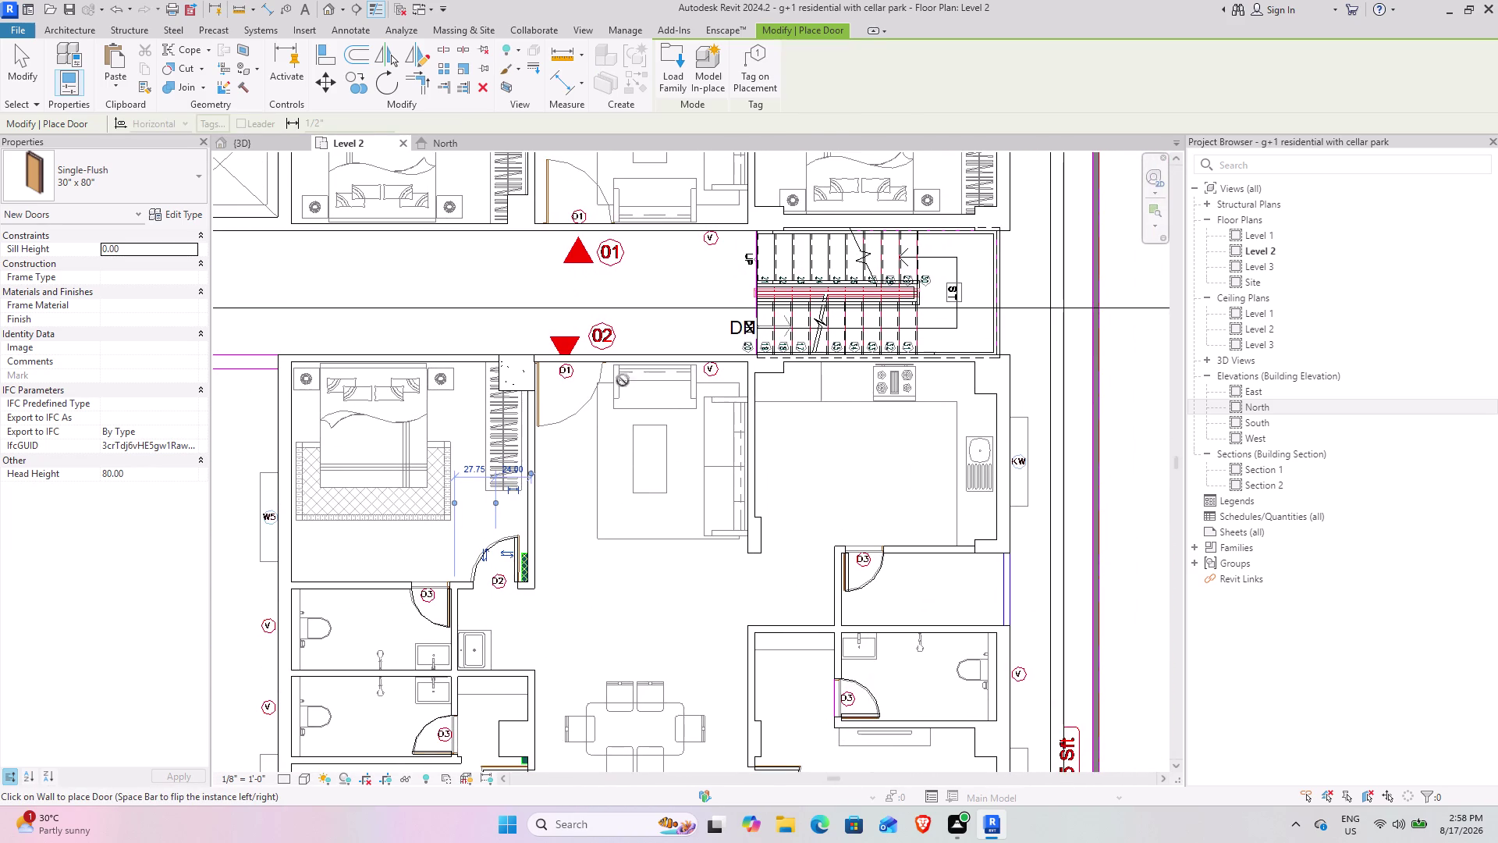
click(94, 177)
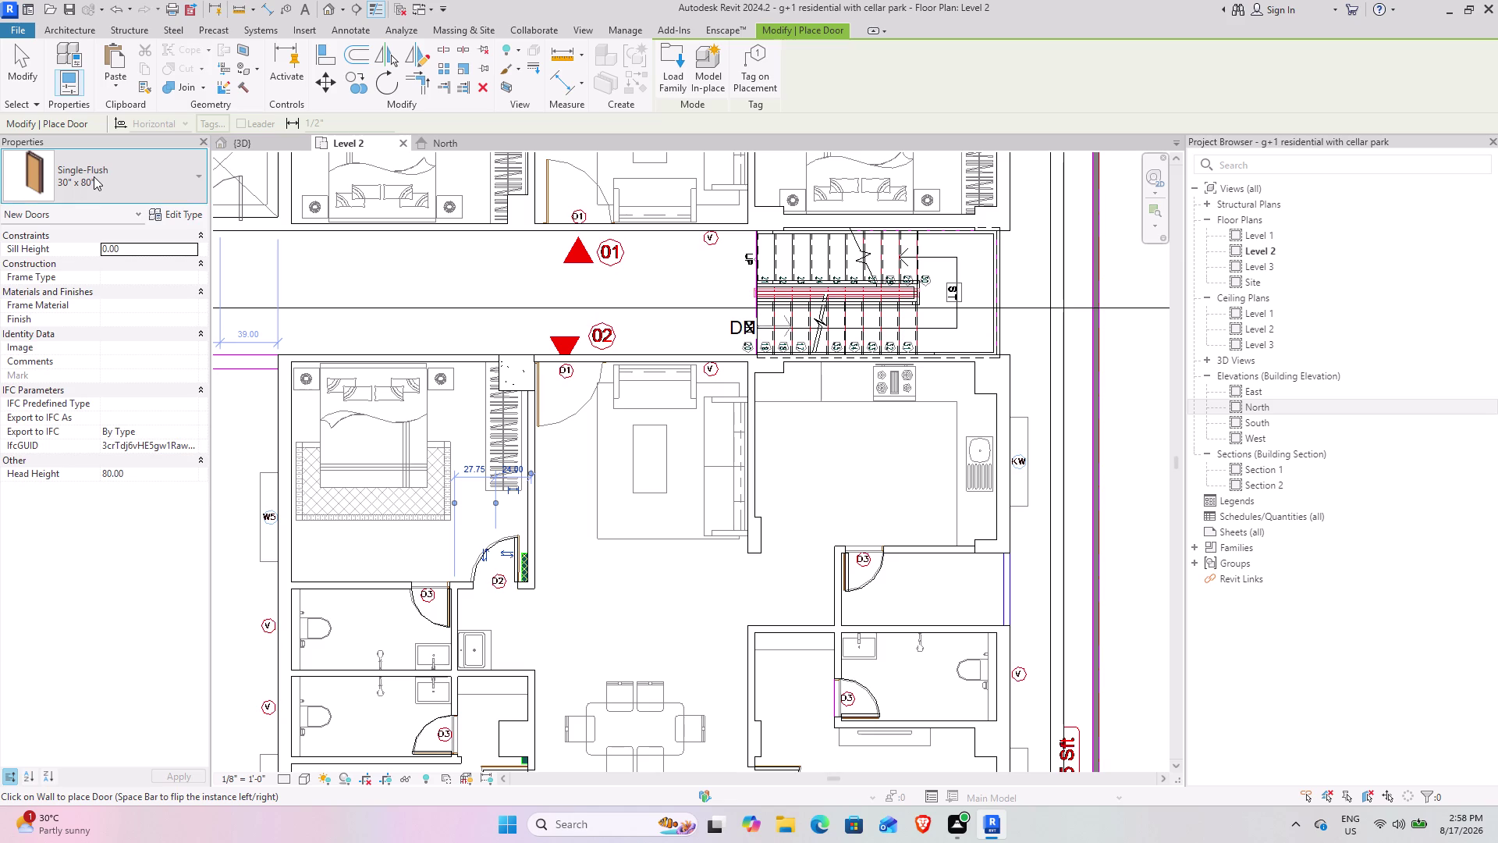
click(68, 266)
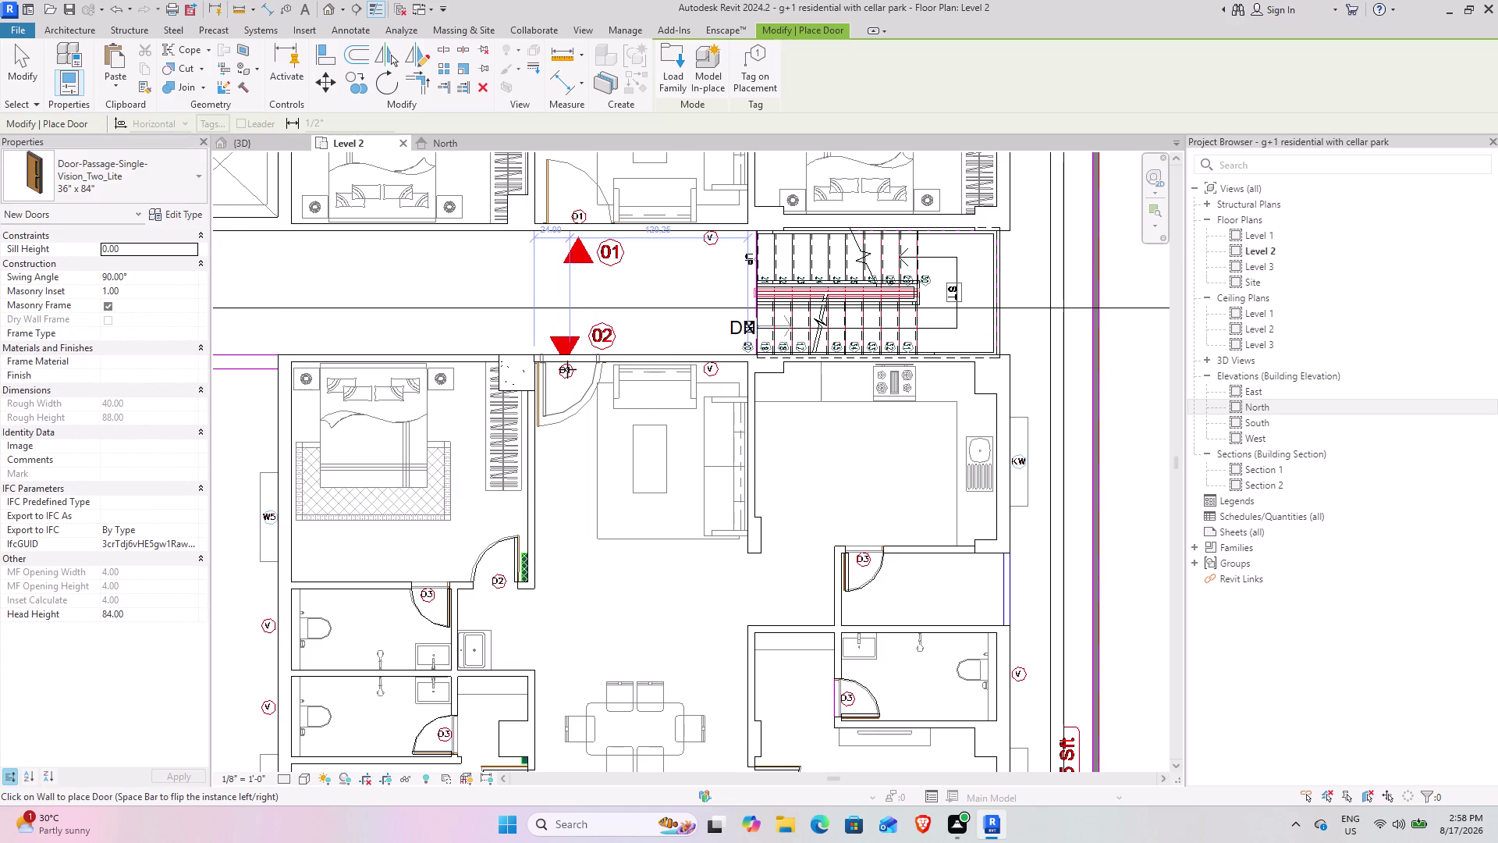
Review the door type list, zoom in on door D1, and cancel the Door tool.
click(122, 153)
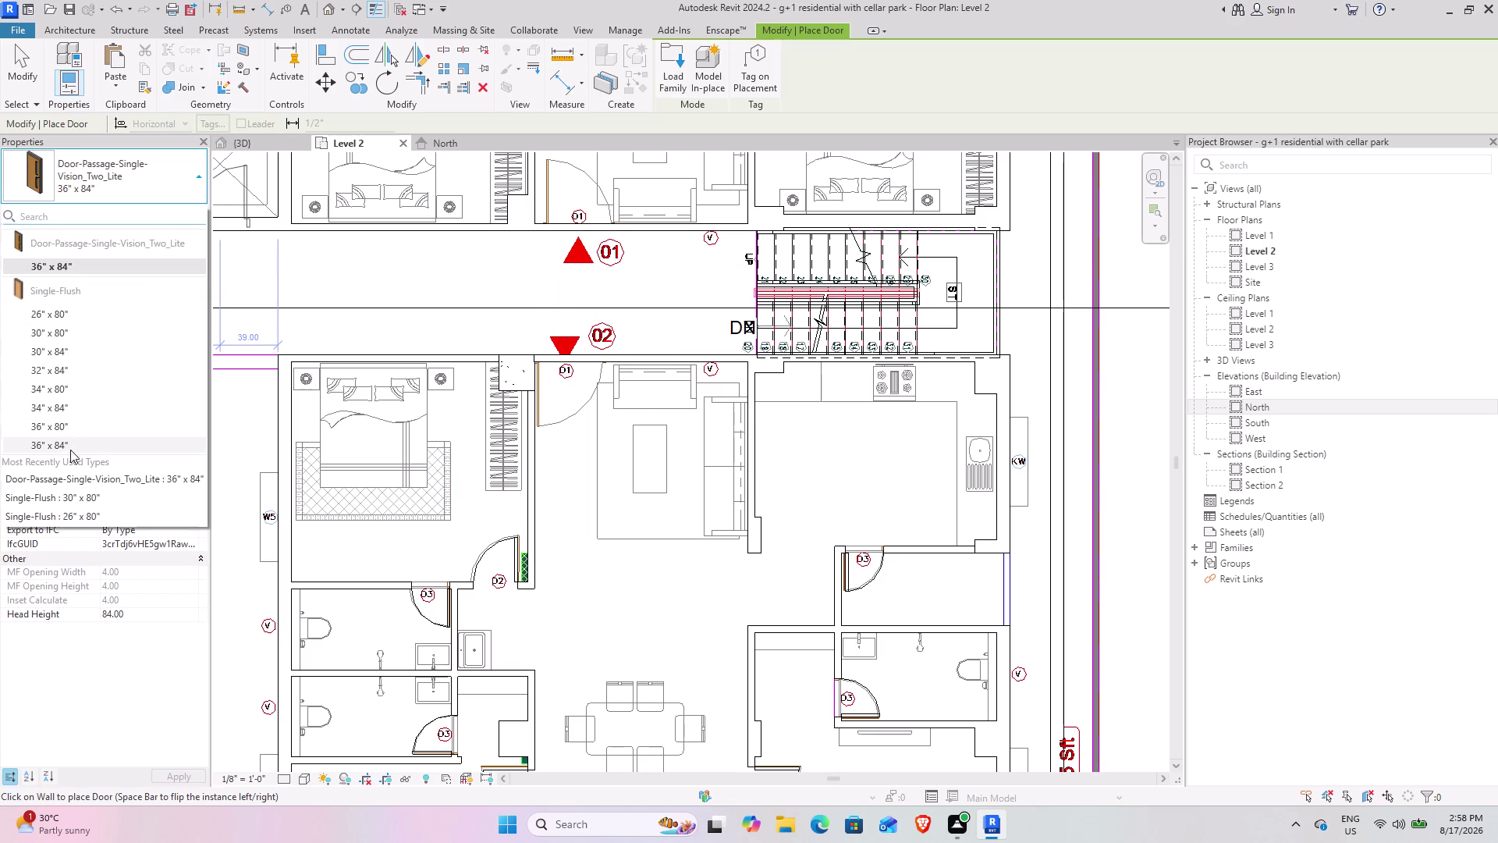
key(Escape)
scroll(up, 3)
scroll(up, 3)
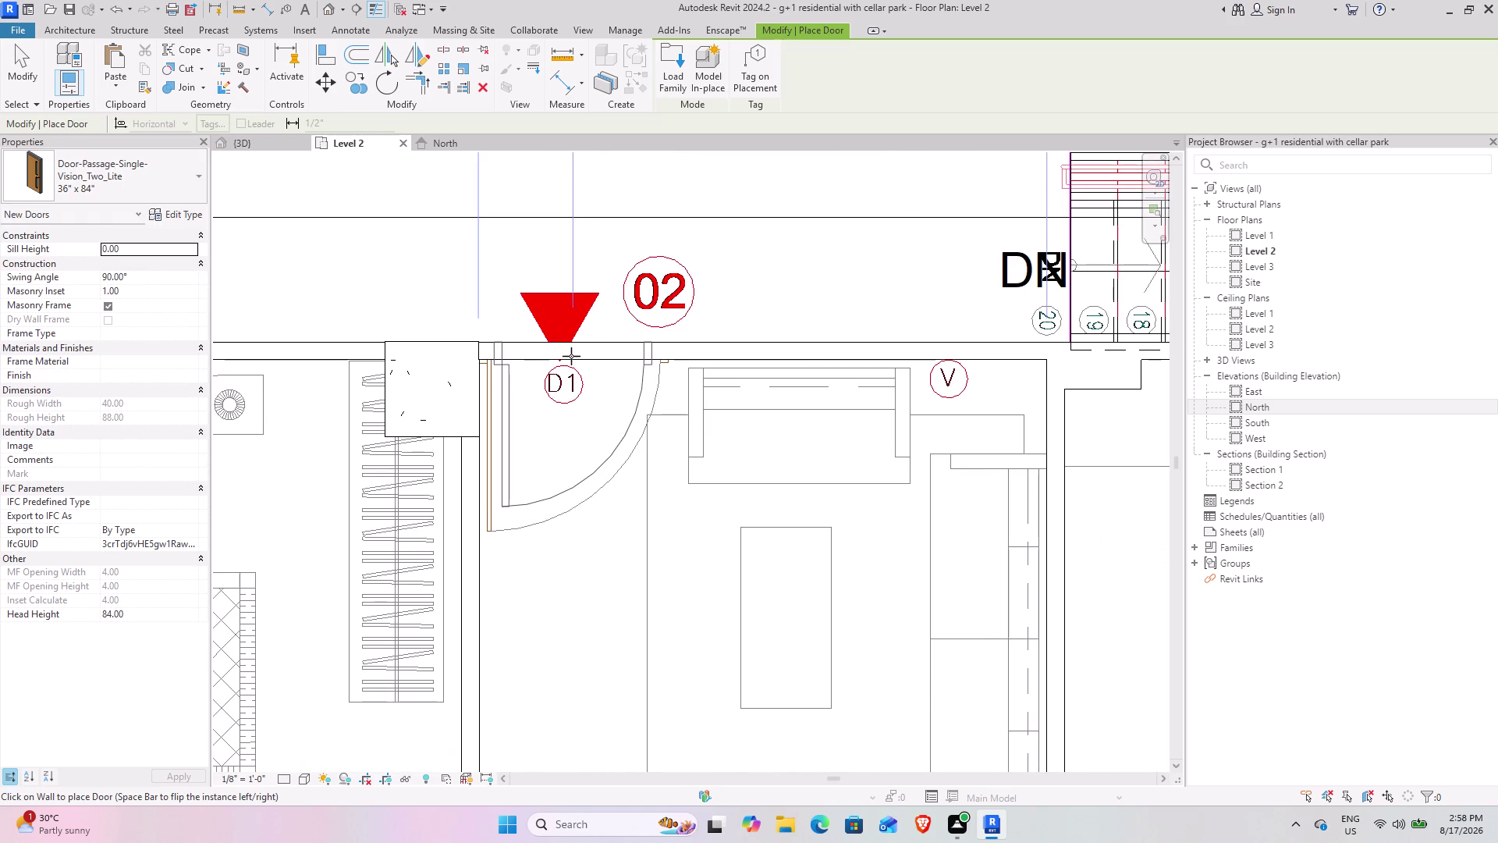
key(Escape)
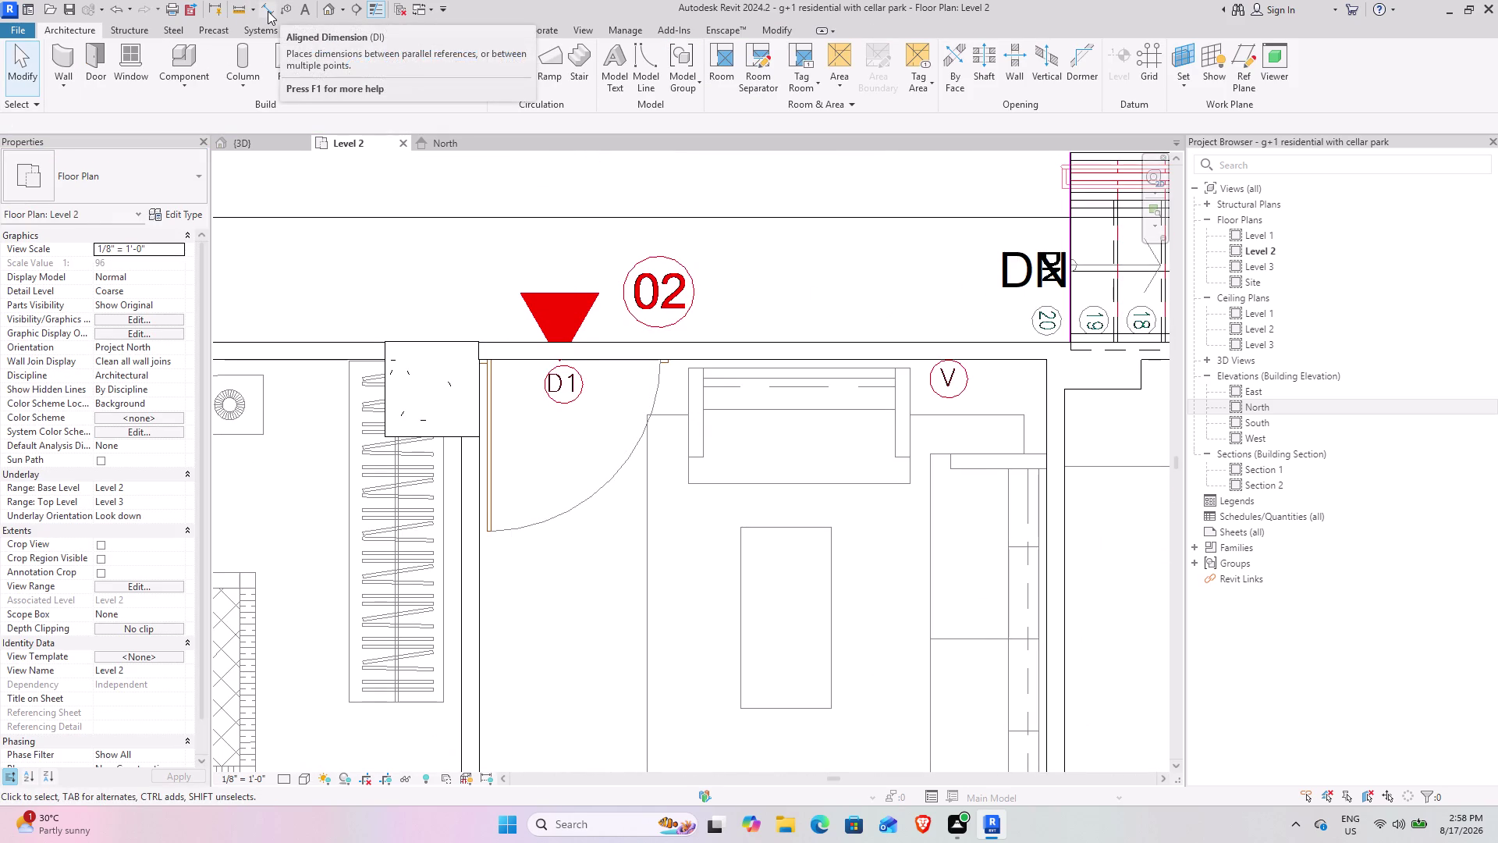
click(267, 11)
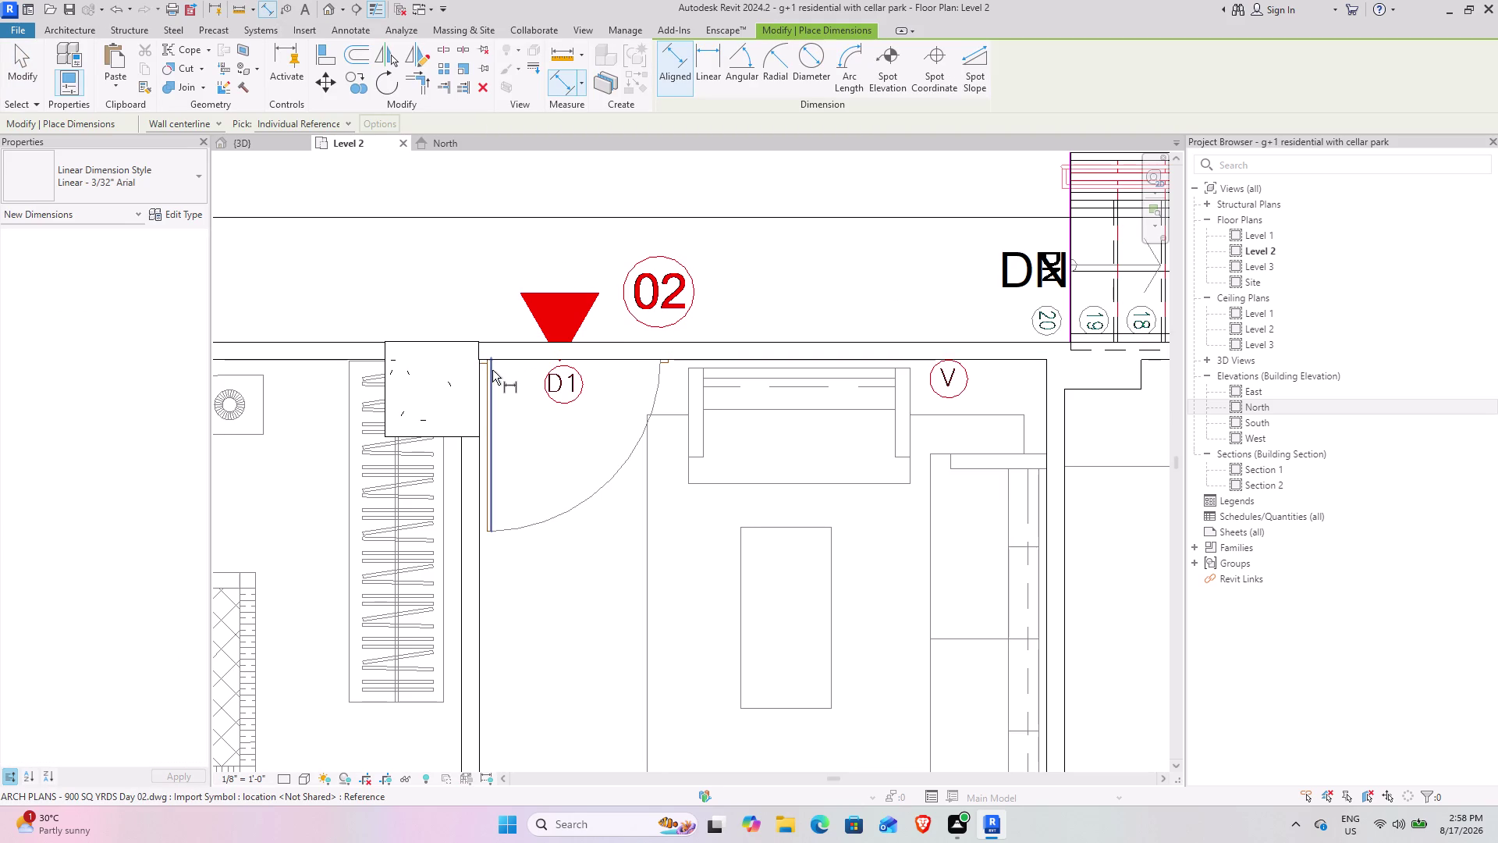
click(489, 370)
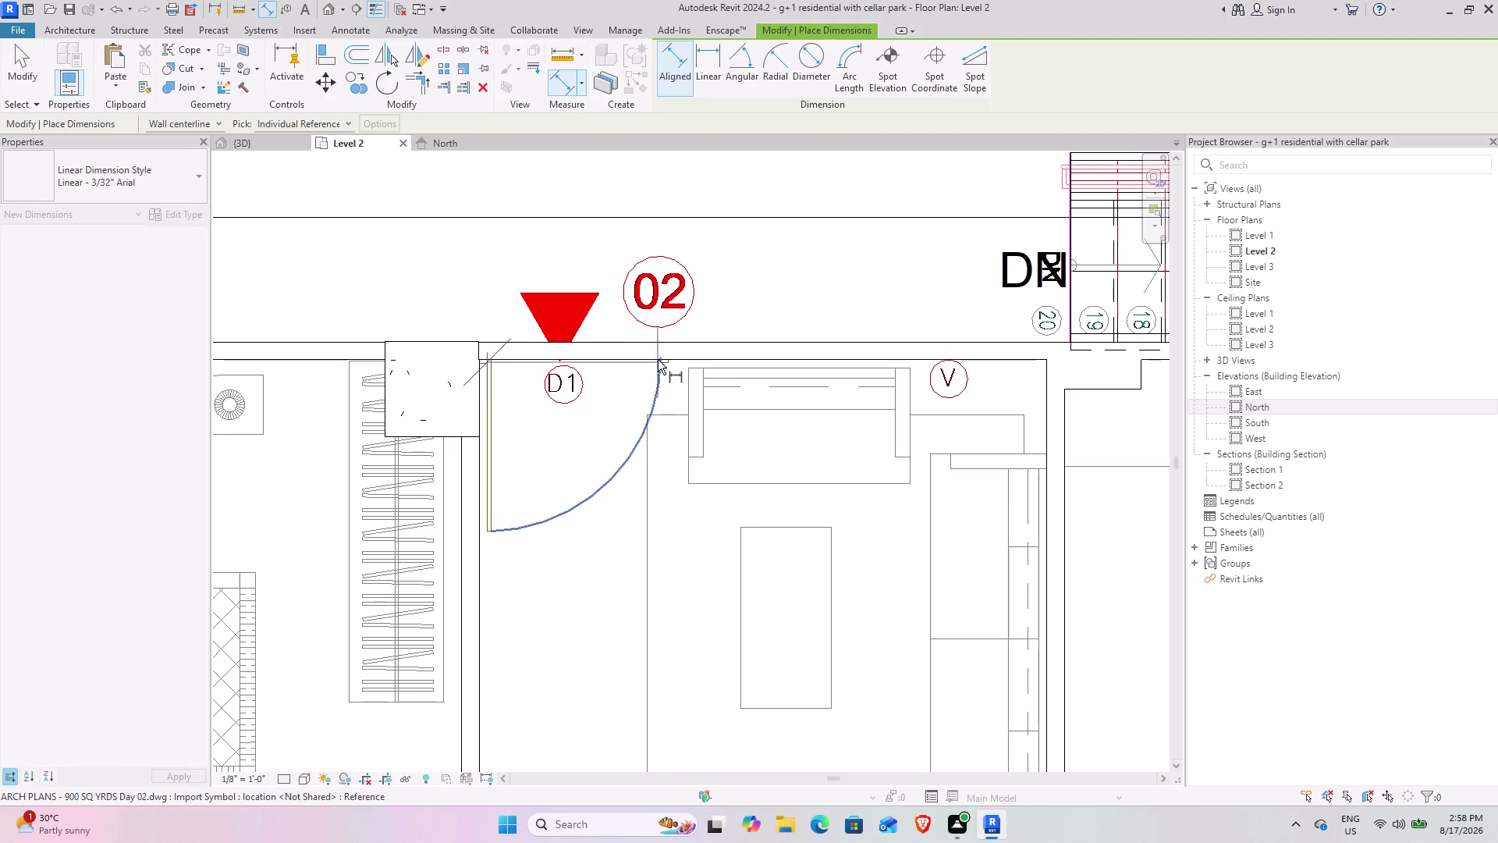
click(661, 357)
key(Escape)
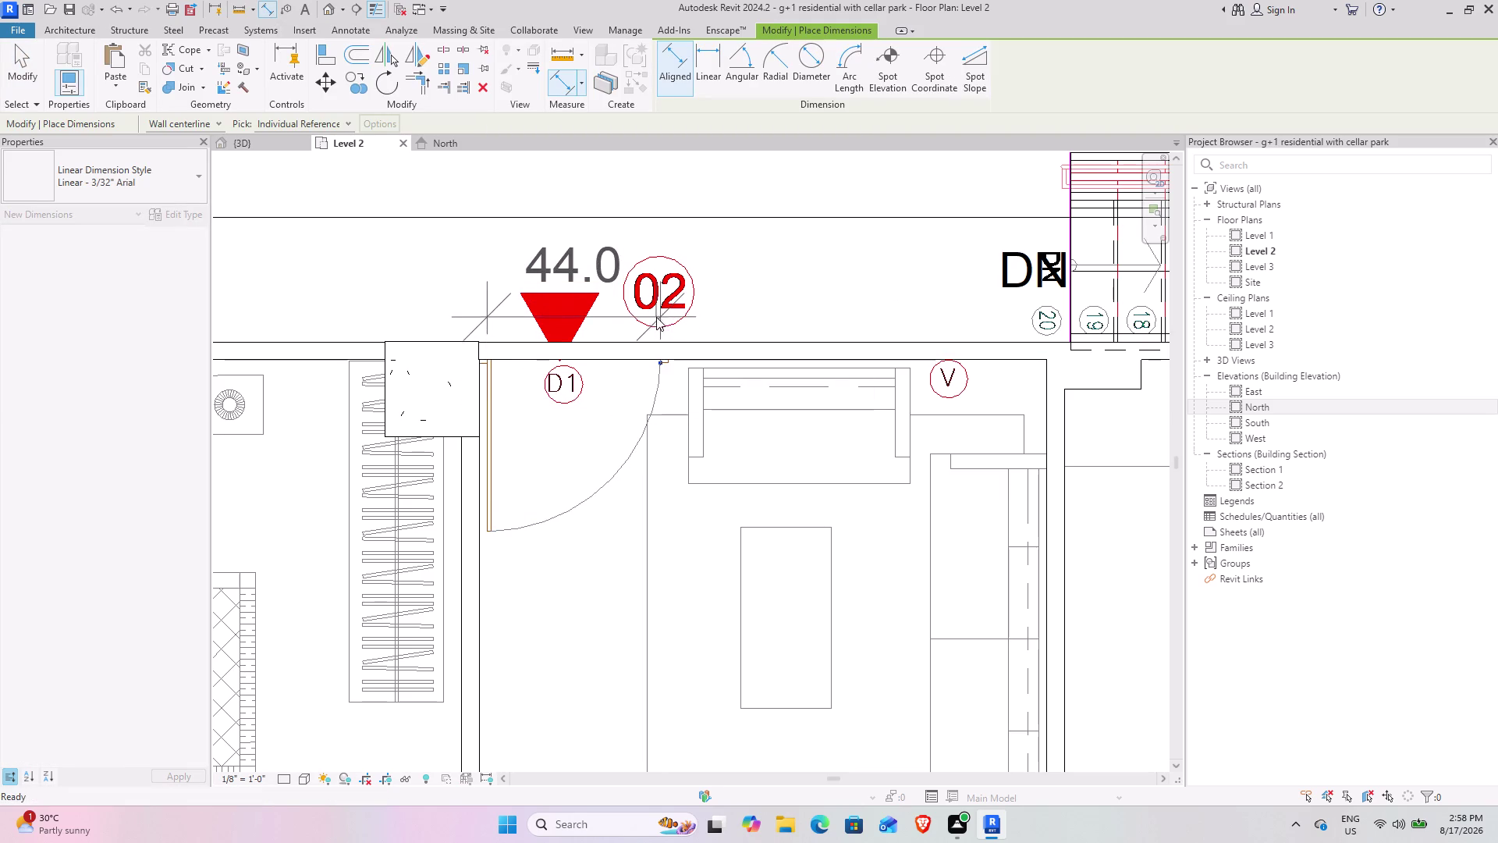
key(Escape)
click(98, 63)
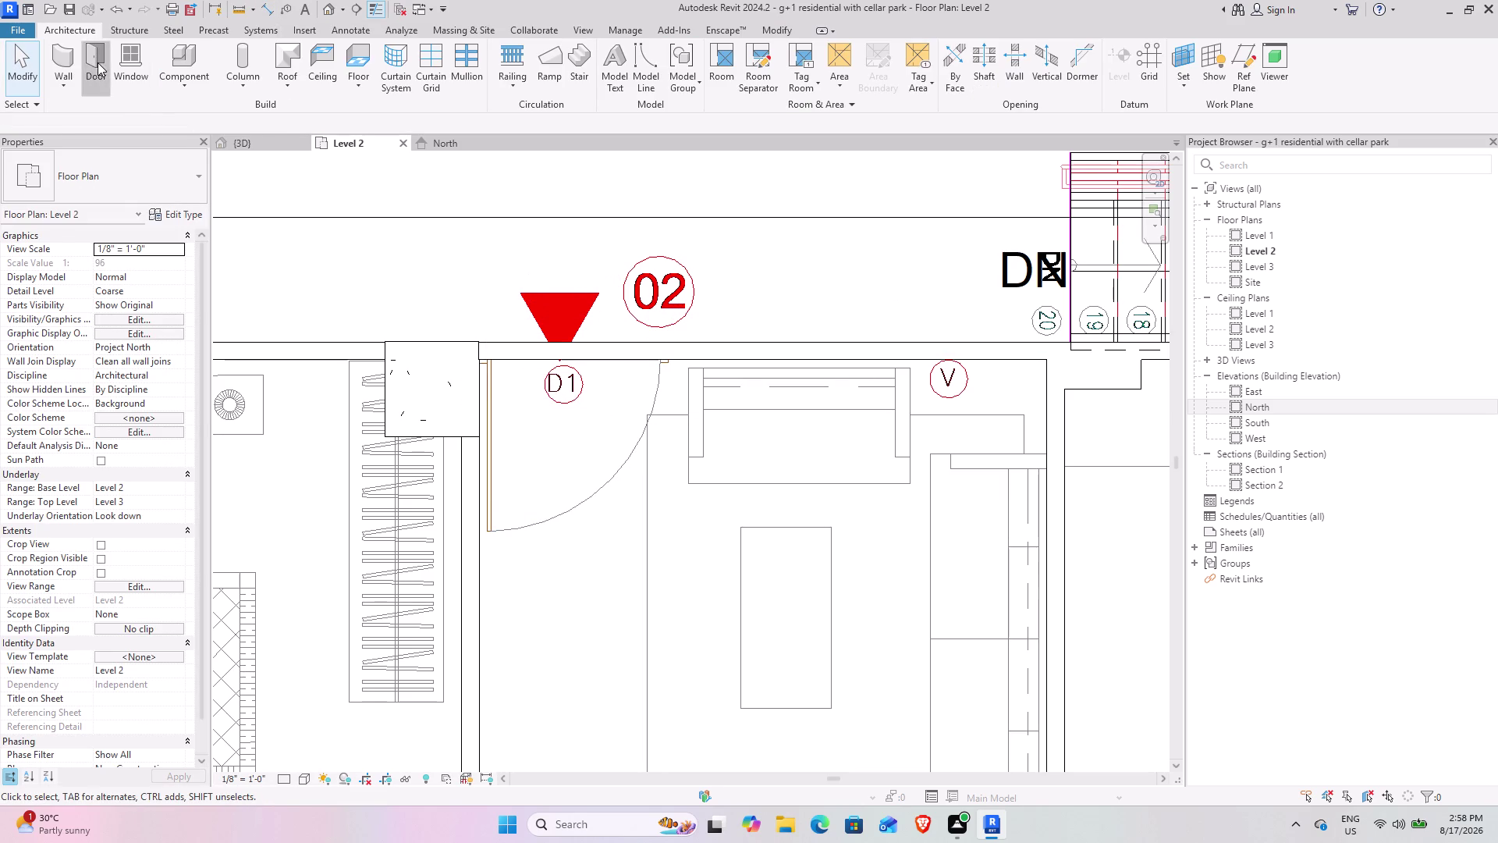
click(180, 214)
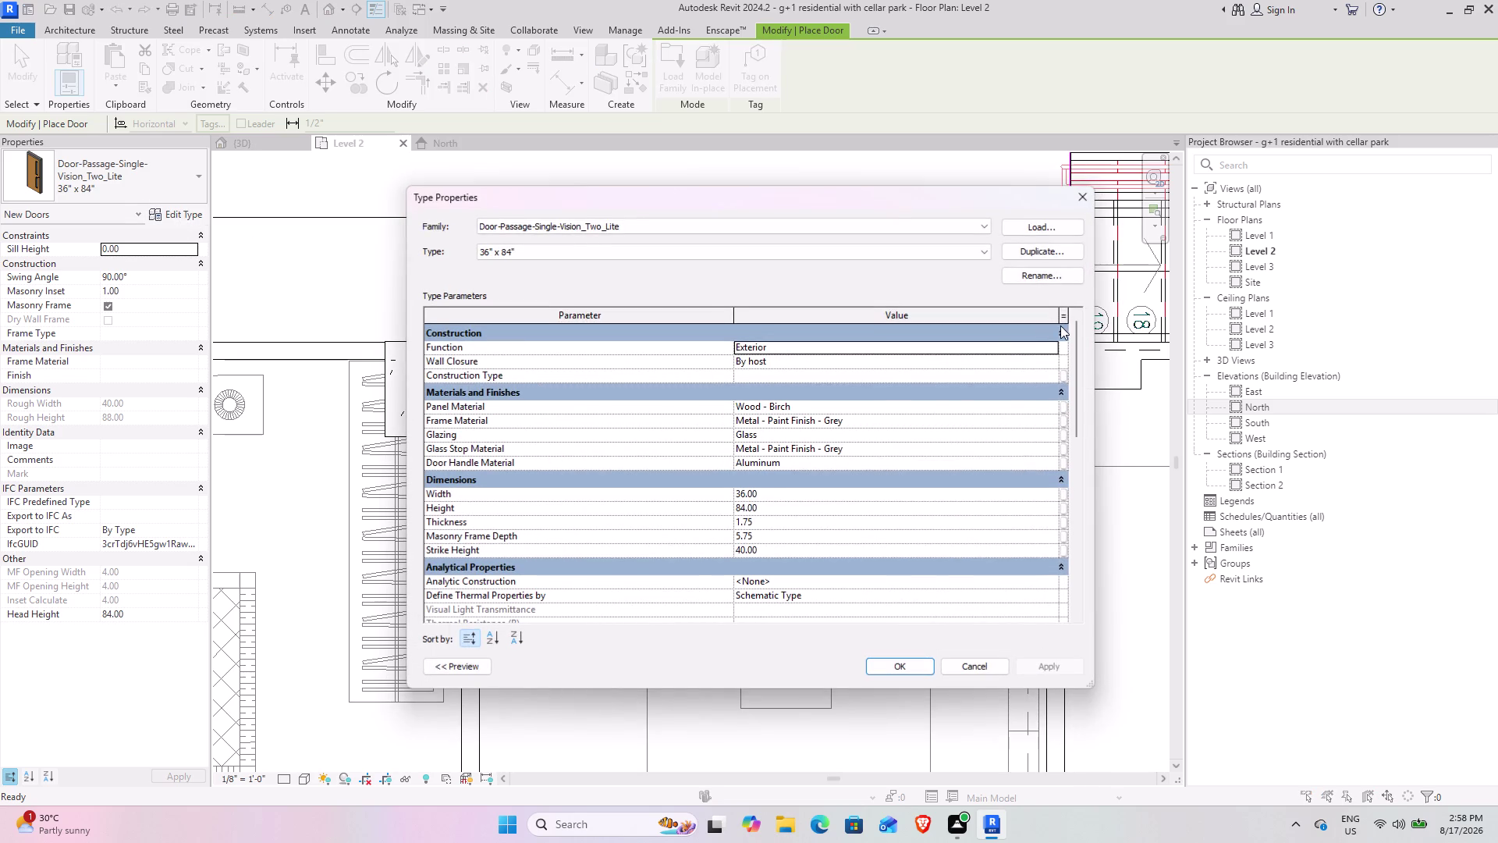
Duplicate the two-lite passage door type and name the copy 44" x 84".
click(1051, 257)
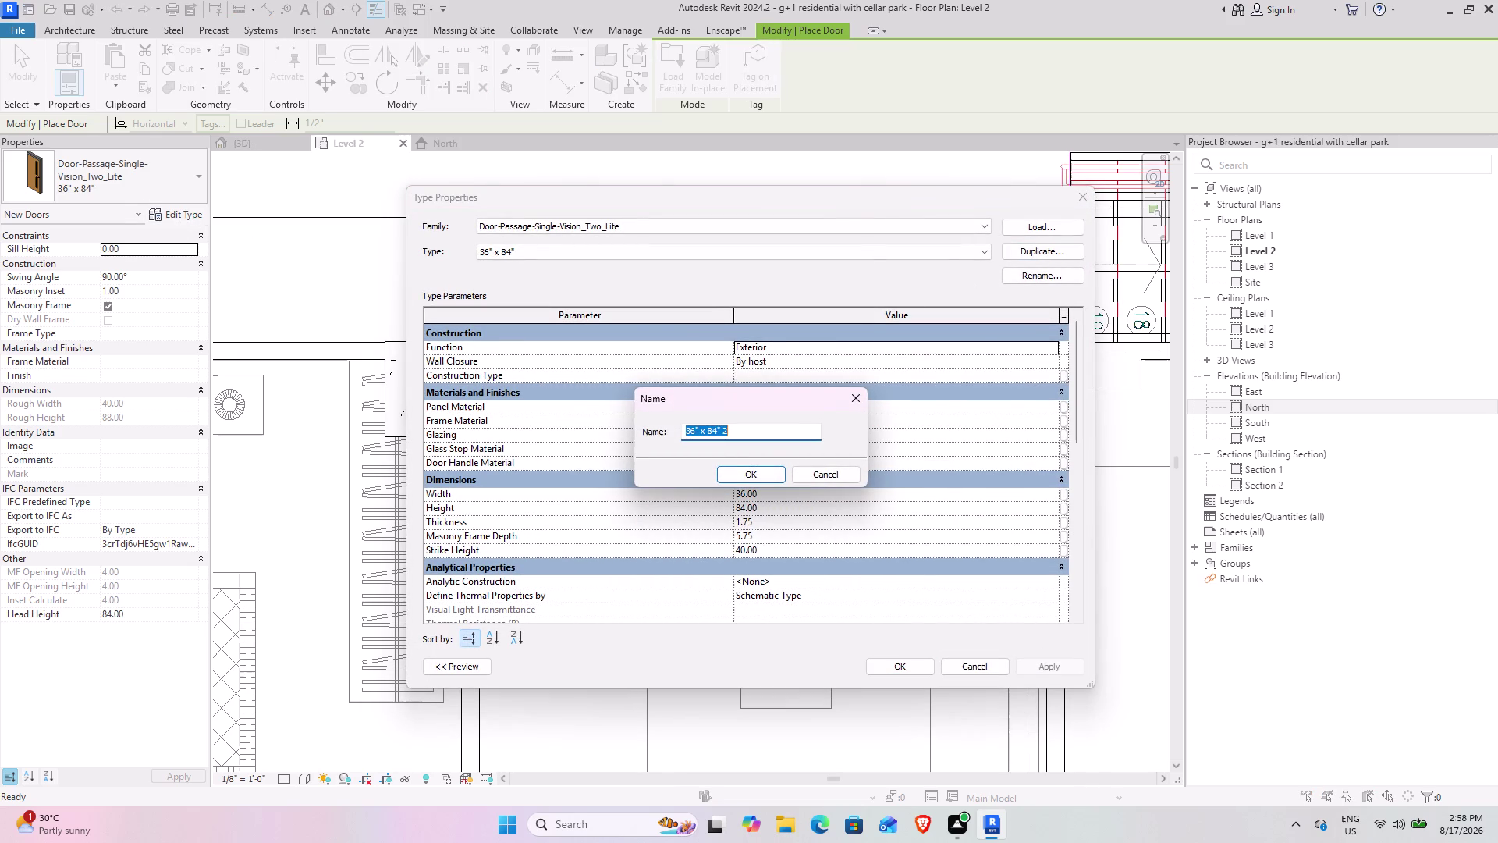
click(697, 431)
key(Left)
key(BackSpace)
key(BackSpace)
text(44)
scroll(up, 3)
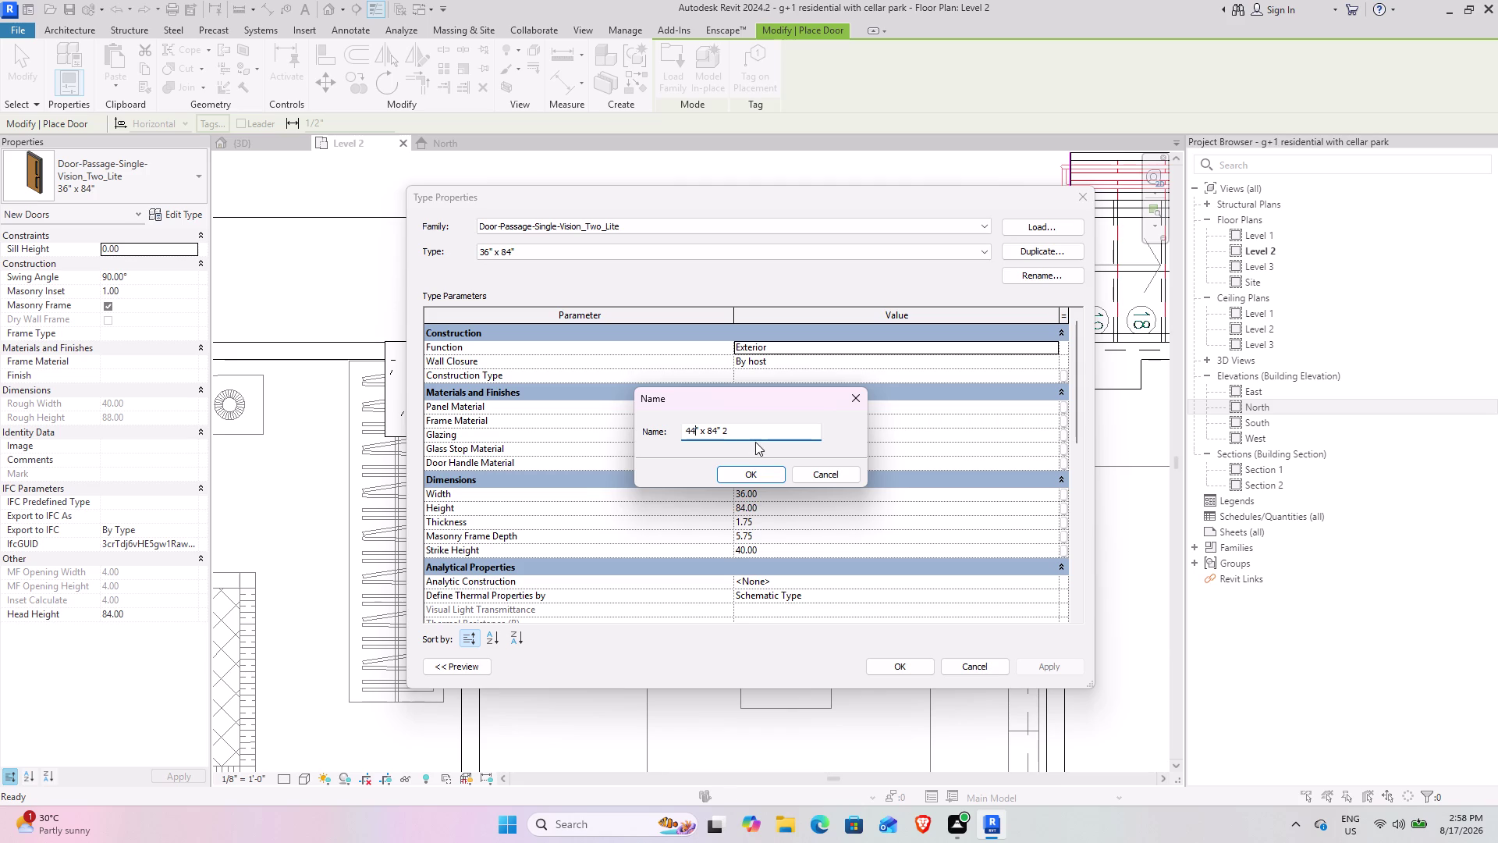
click(753, 437)
key(BackSpace)
click(734, 477)
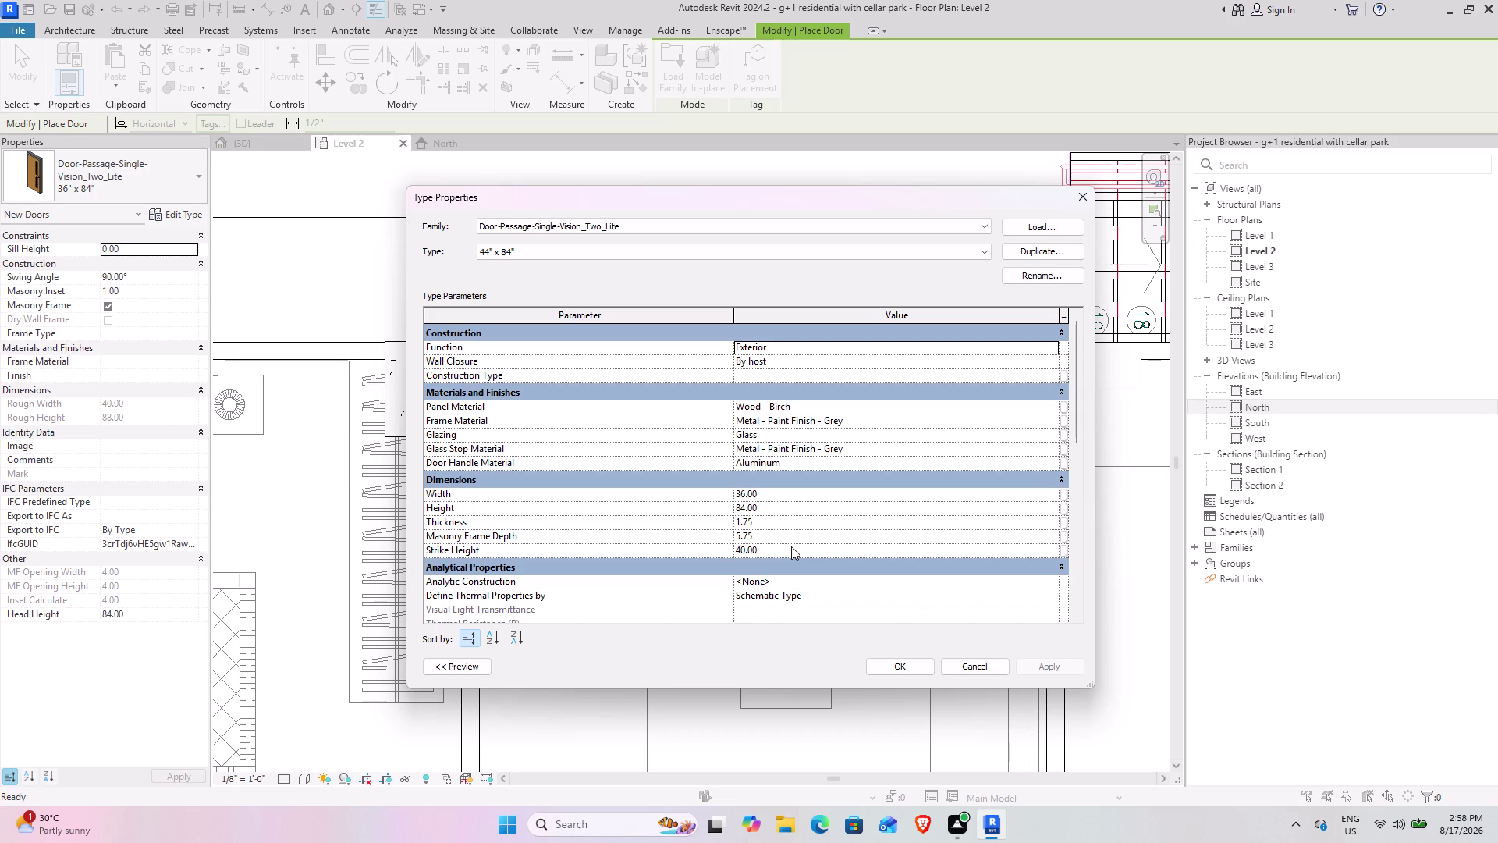
Set the new type's Width to 44.
click(777, 495)
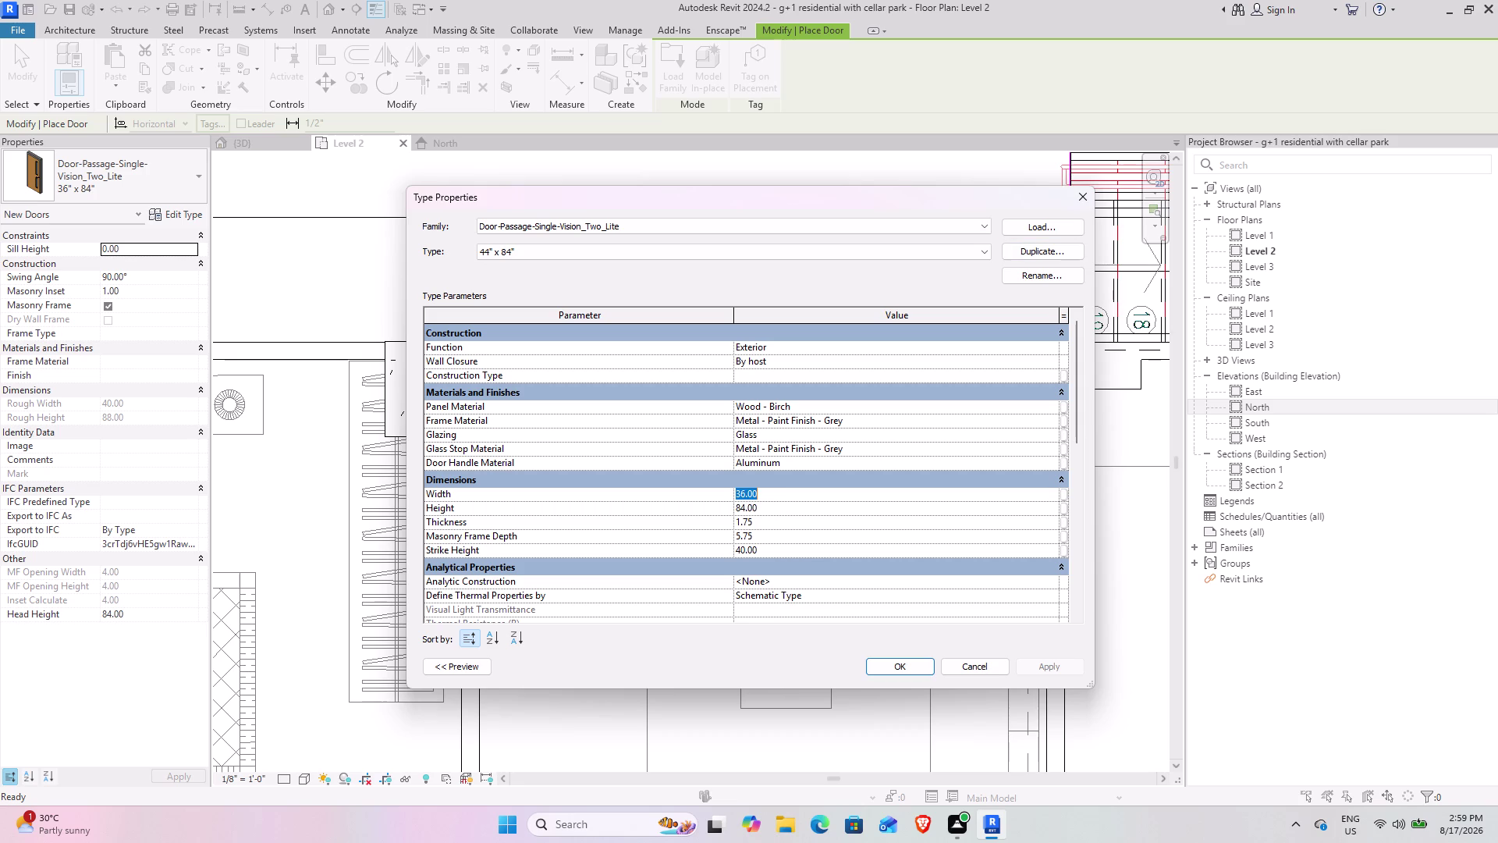
text(44)
click(1065, 662)
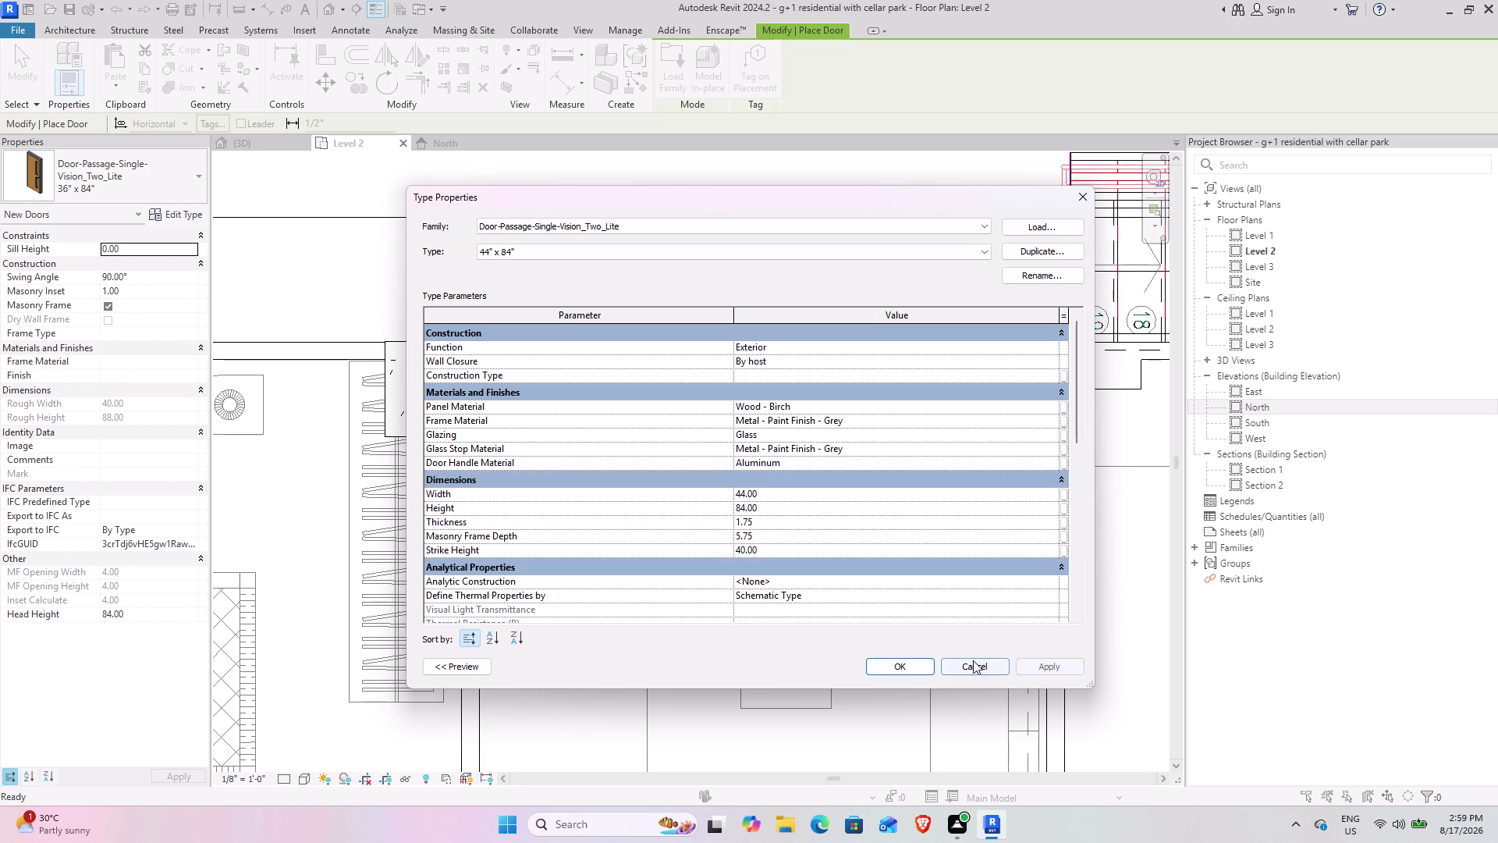
Confirm the 44" x 84" type and place it in the D1 wall below marker 02.
click(909, 660)
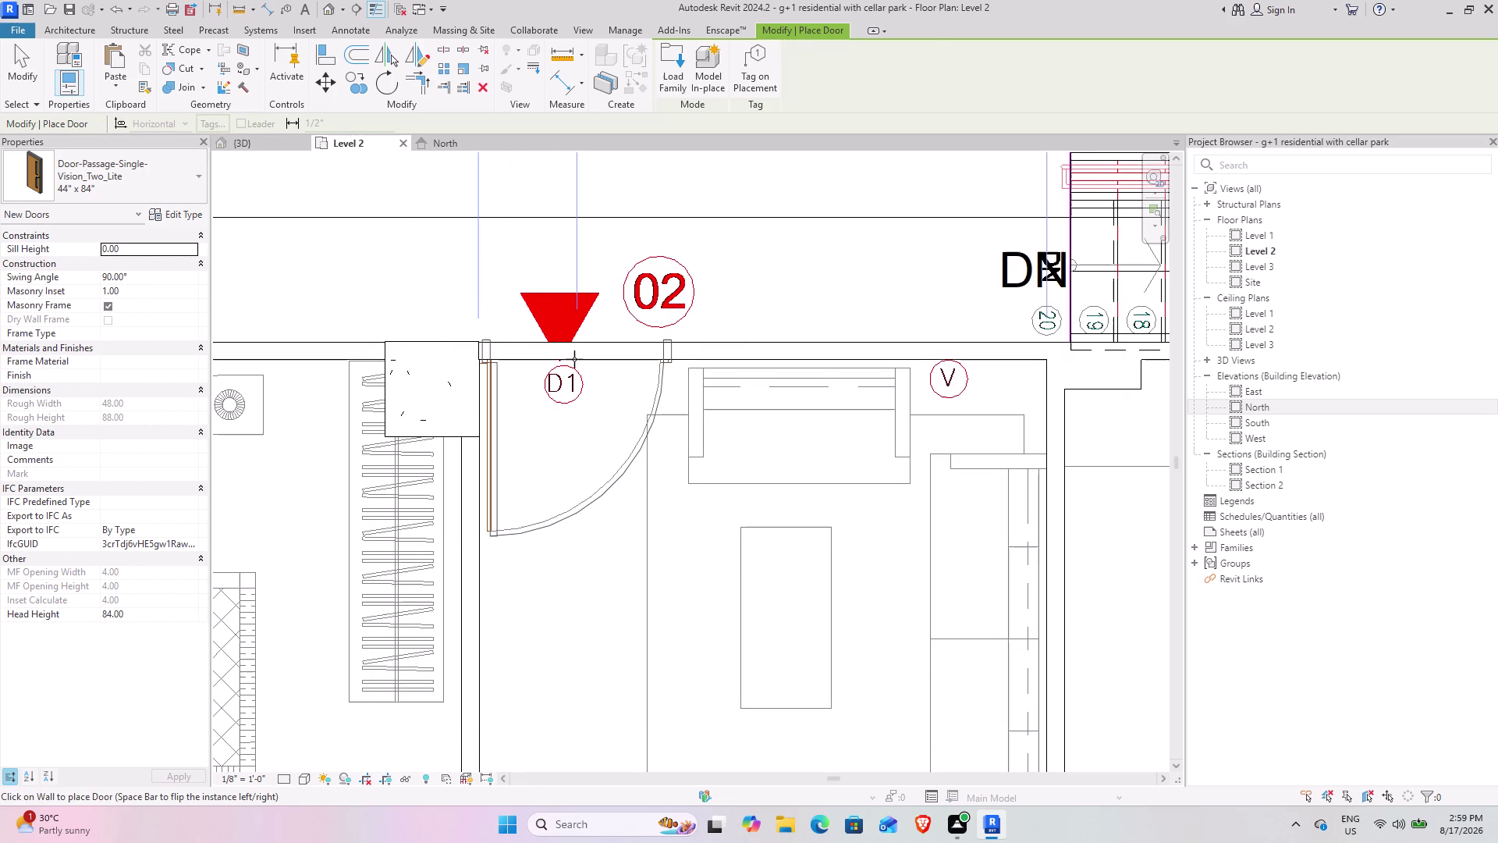
click(574, 359)
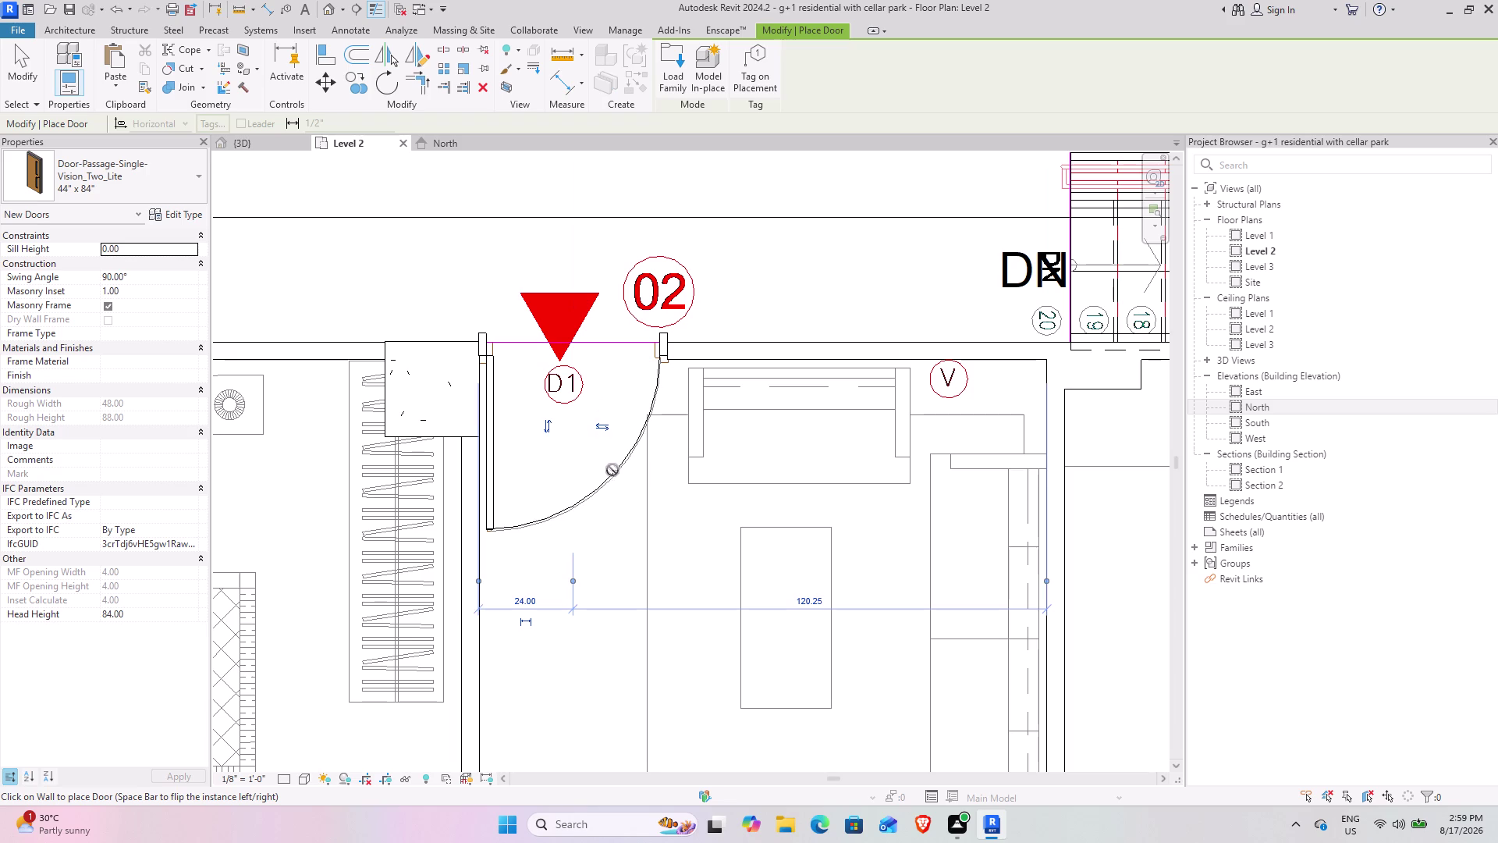
Exit the door tool, select the 44" x 84" door and nudge it right along the wall.
key(Escape)
key(Escape)
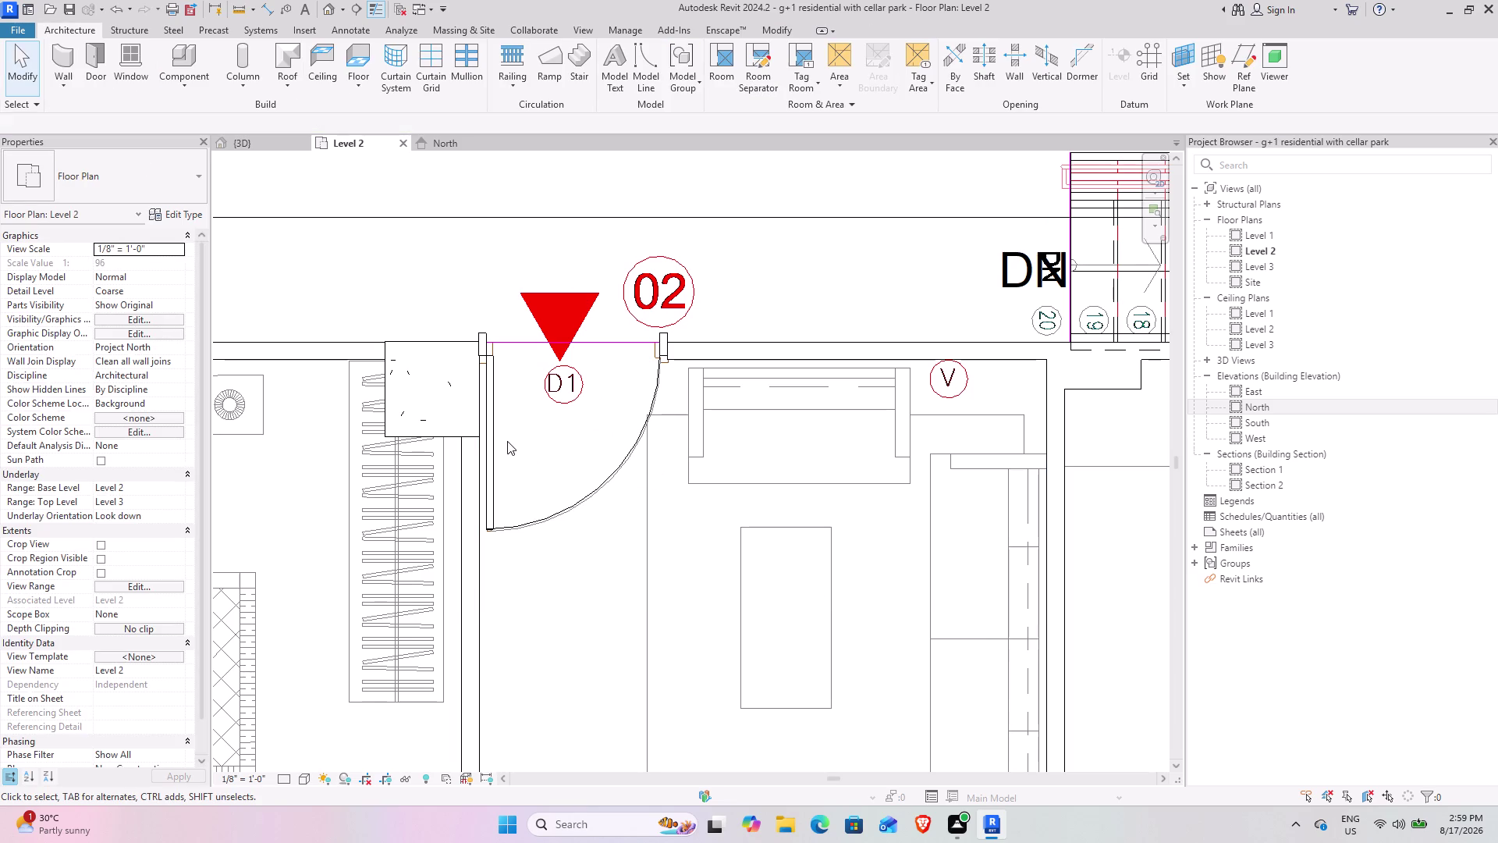
click(494, 430)
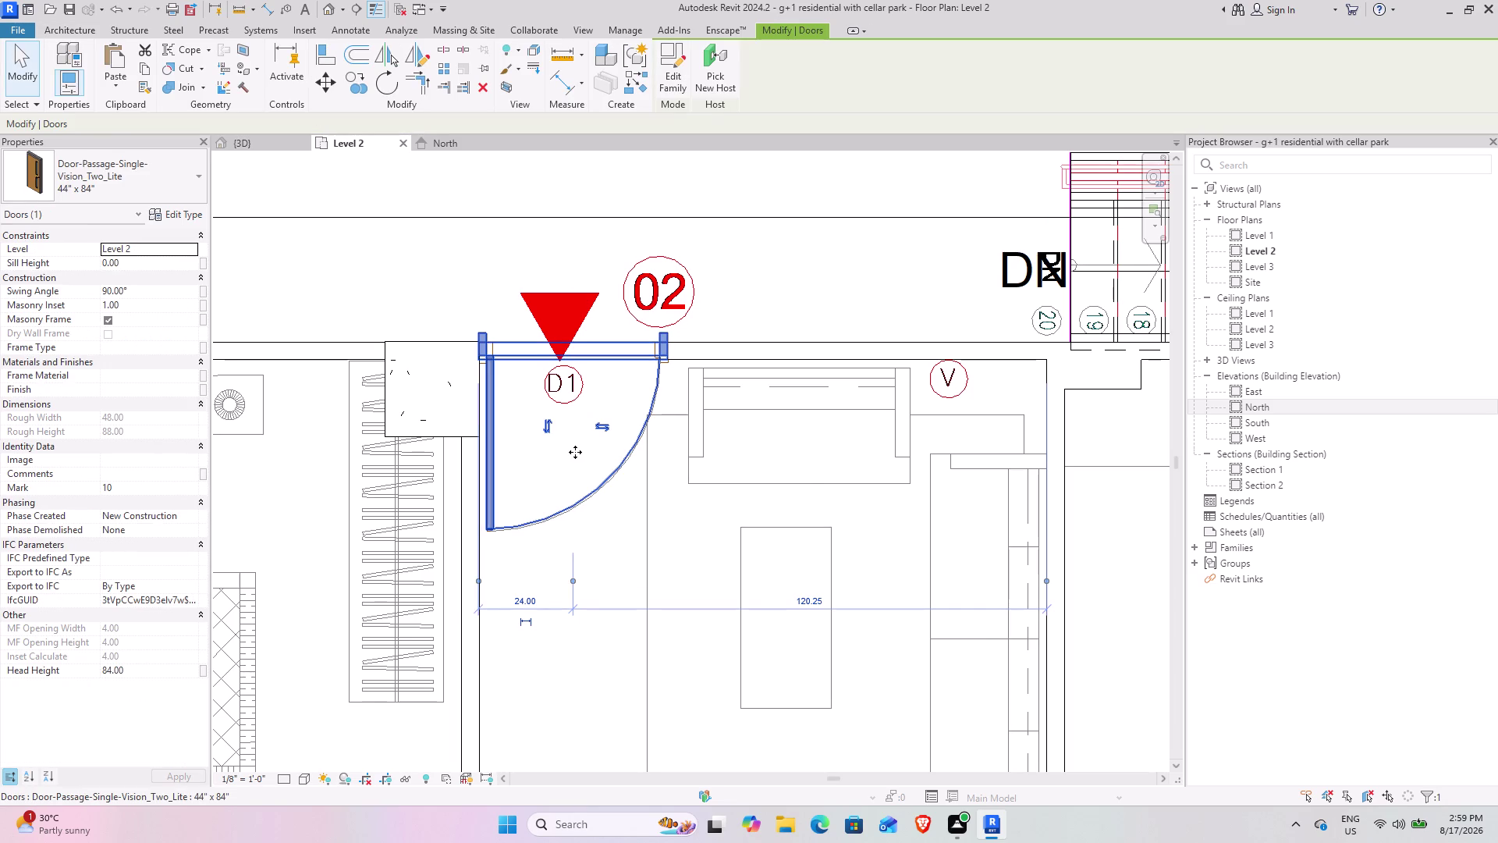
key(Right)
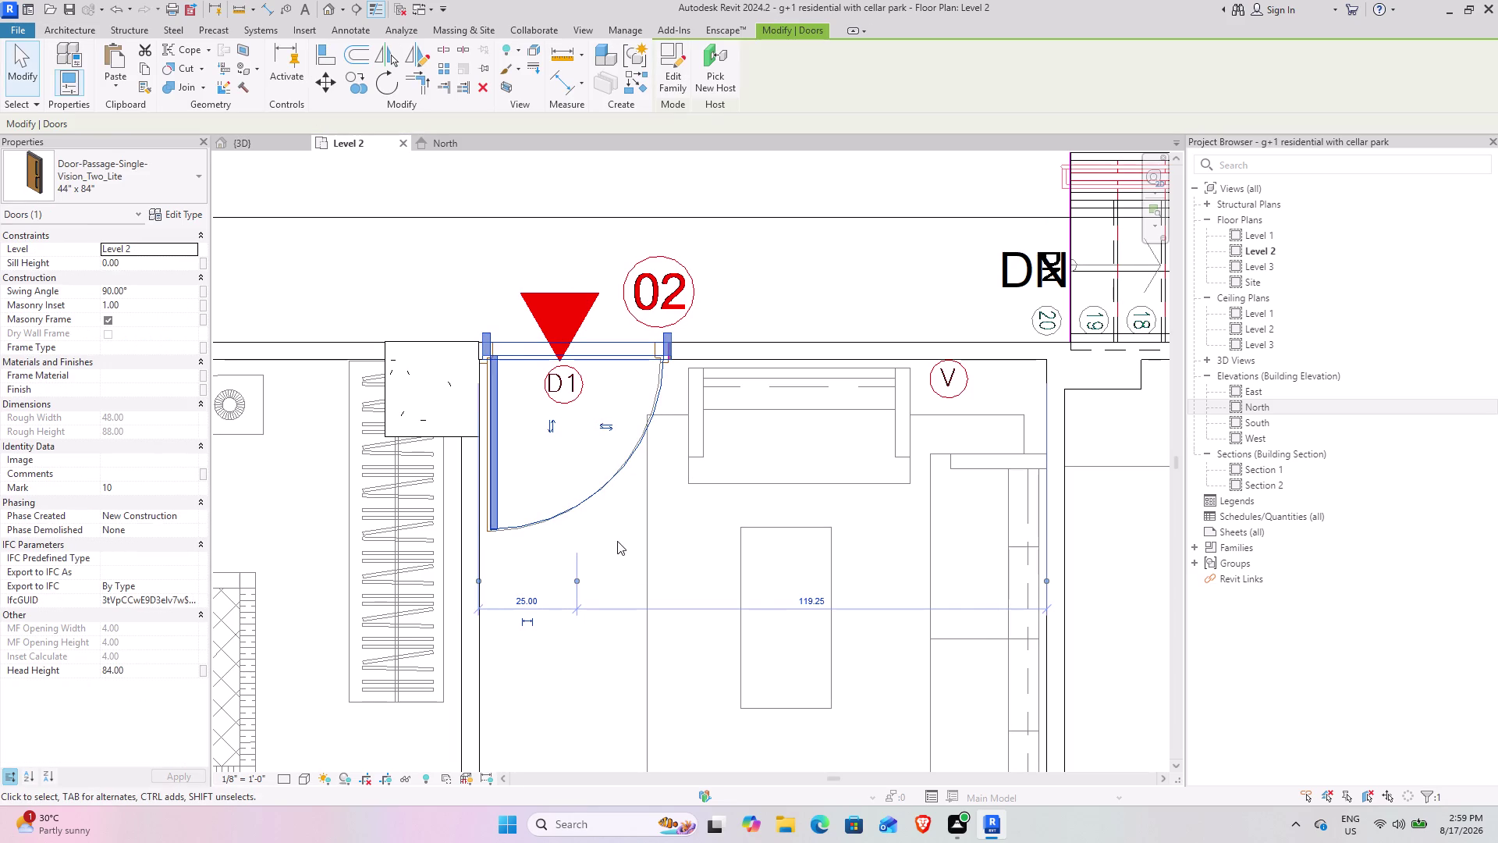
scroll(up, 3)
middle_drag(488, 406, 490, 405)
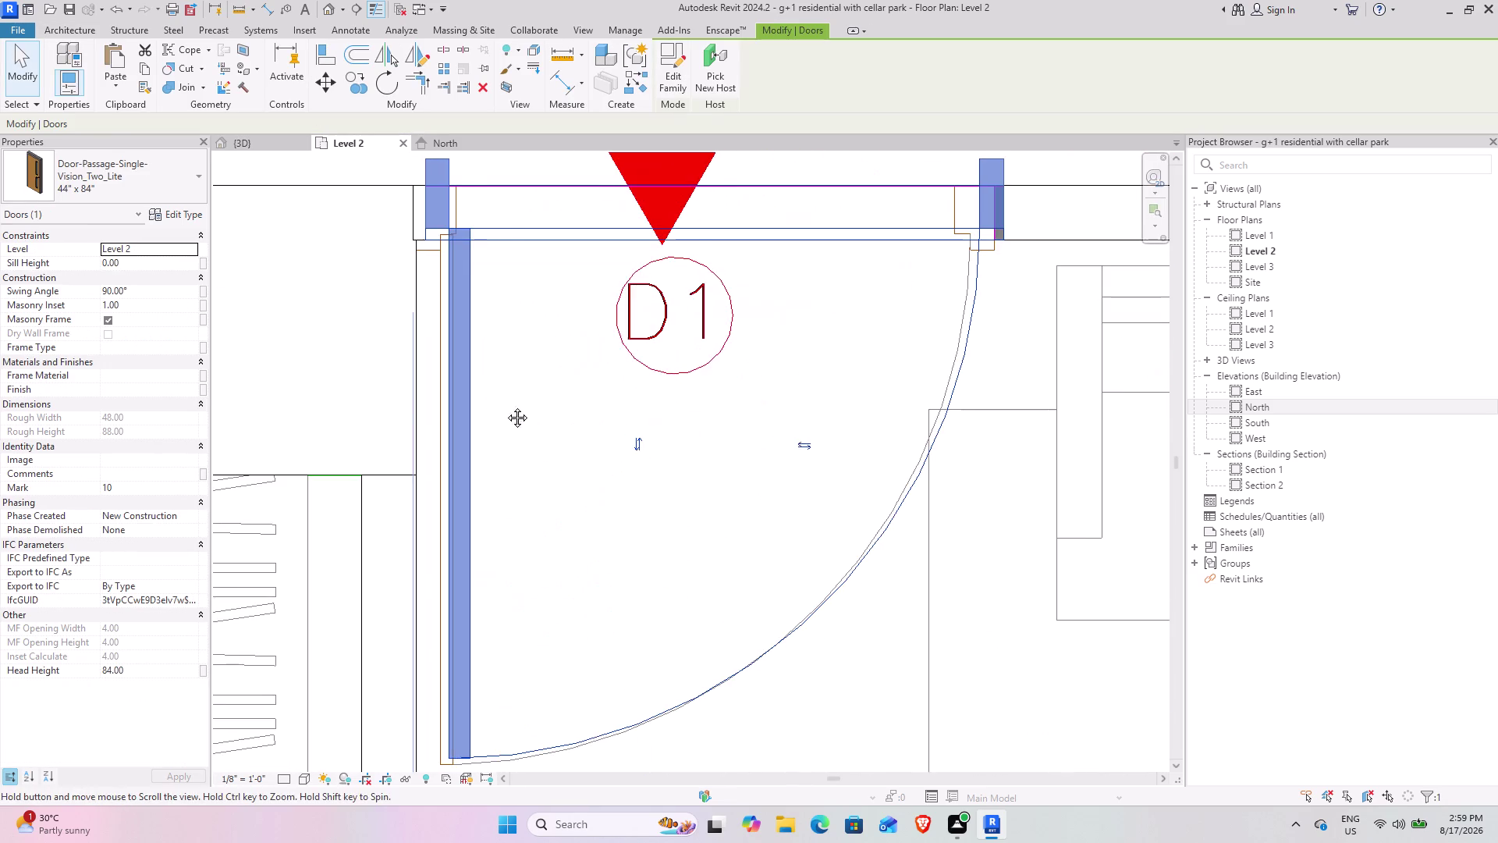
middle_drag(490, 405, 537, 400)
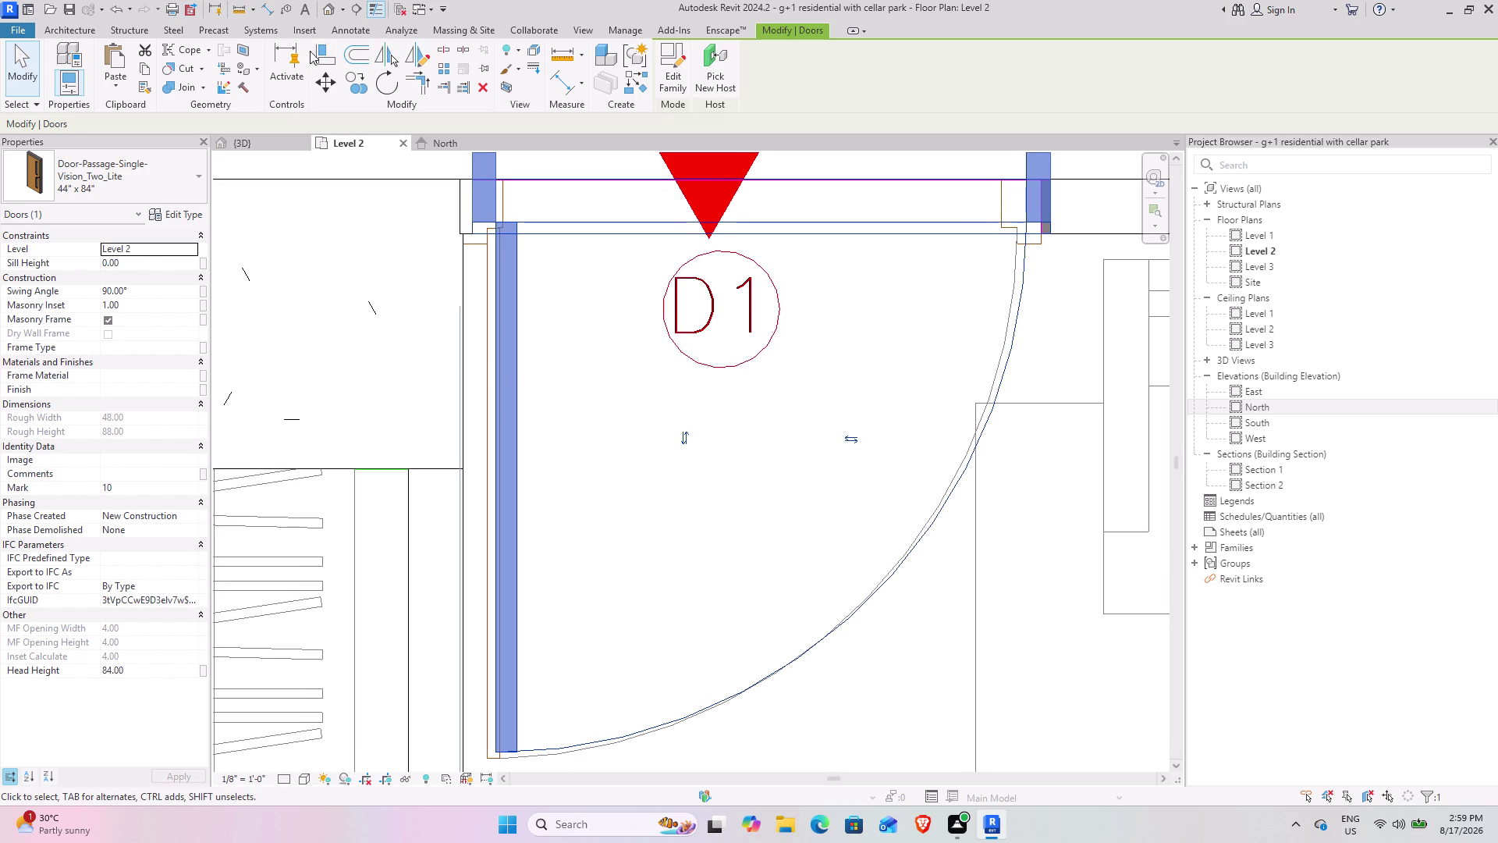
click(319, 51)
Try aligning the door element, then pan the plan to see the whole door.
click(487, 361)
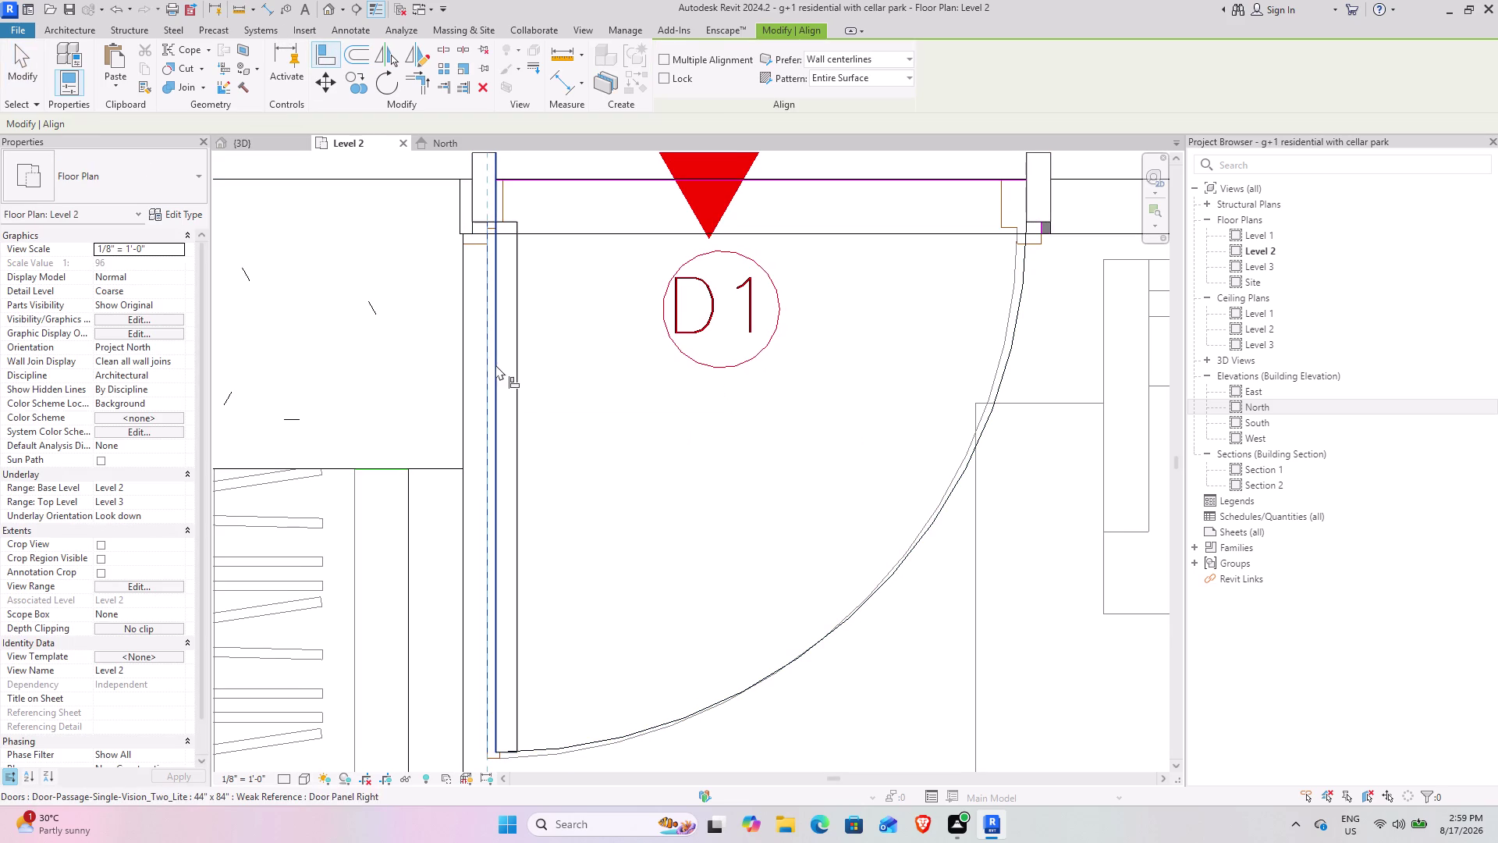
click(495, 365)
key(Escape)
scroll(down, 3)
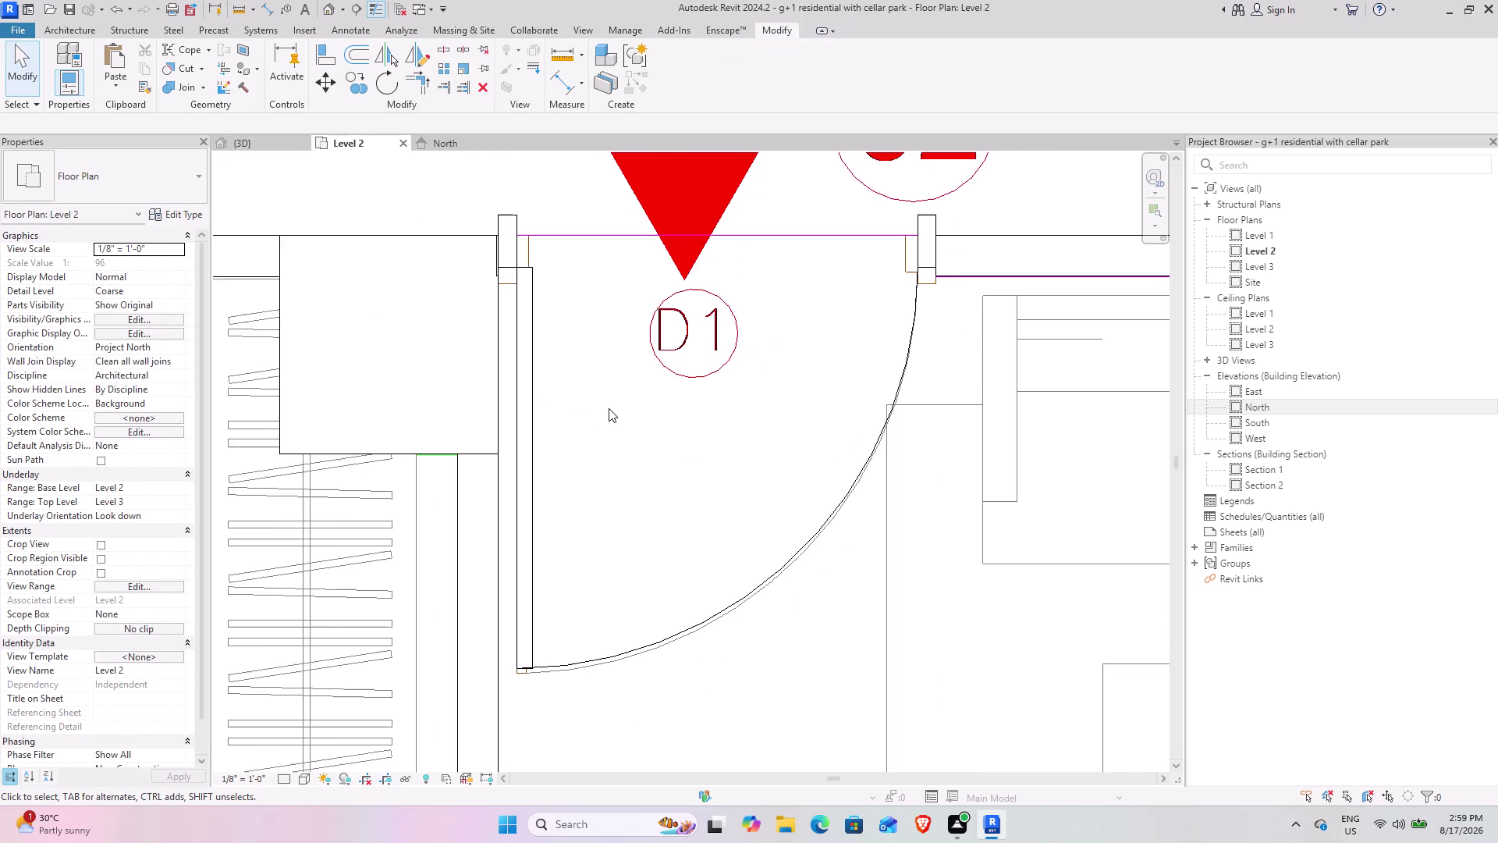
middle_drag(554, 337, 559, 419)
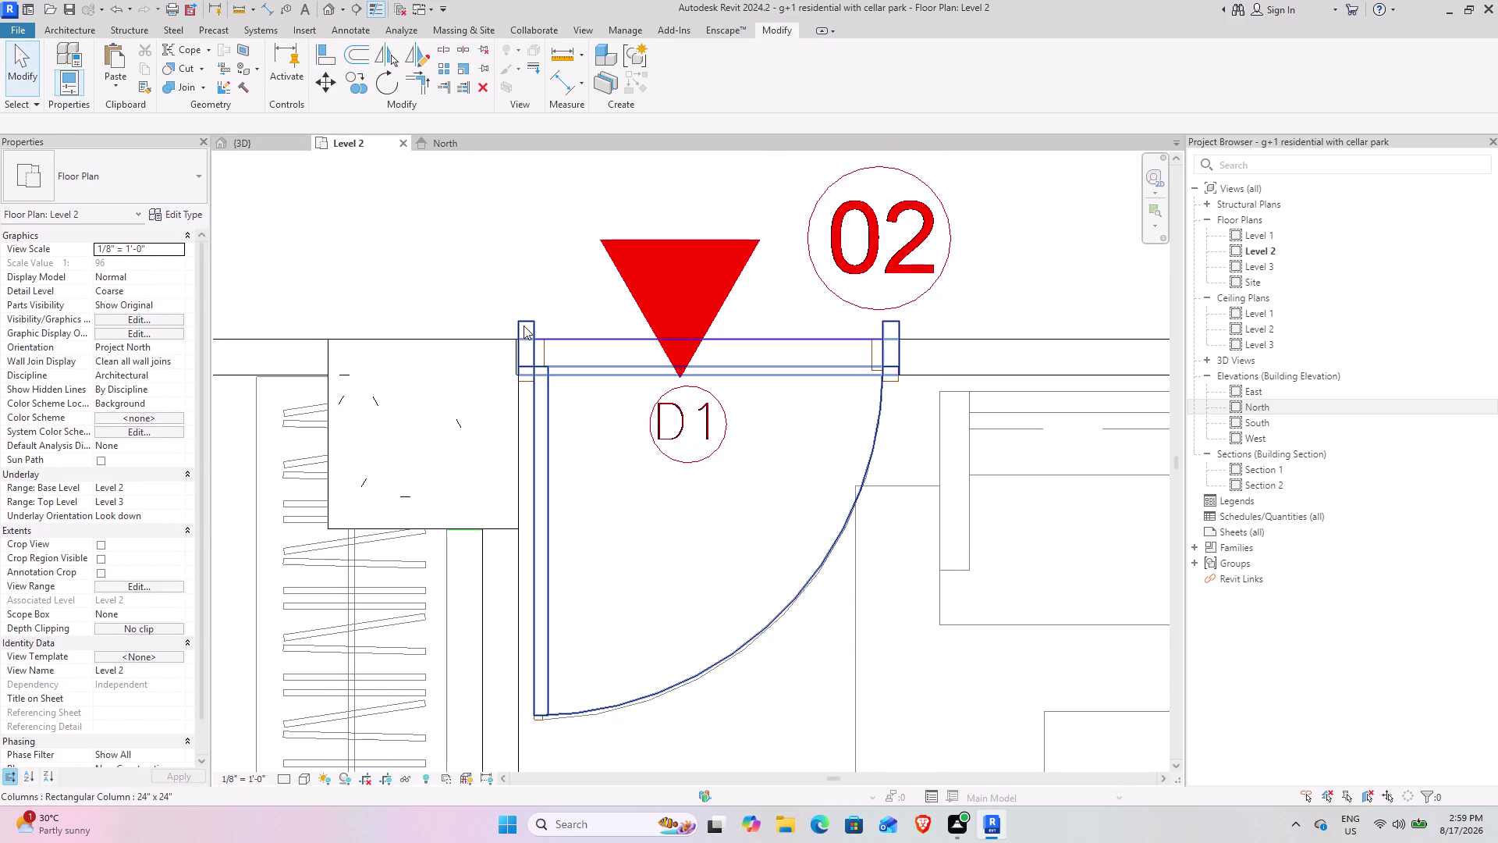
Select the column beside the door and nudge it down five times.
click(524, 325)
scroll(up, 3)
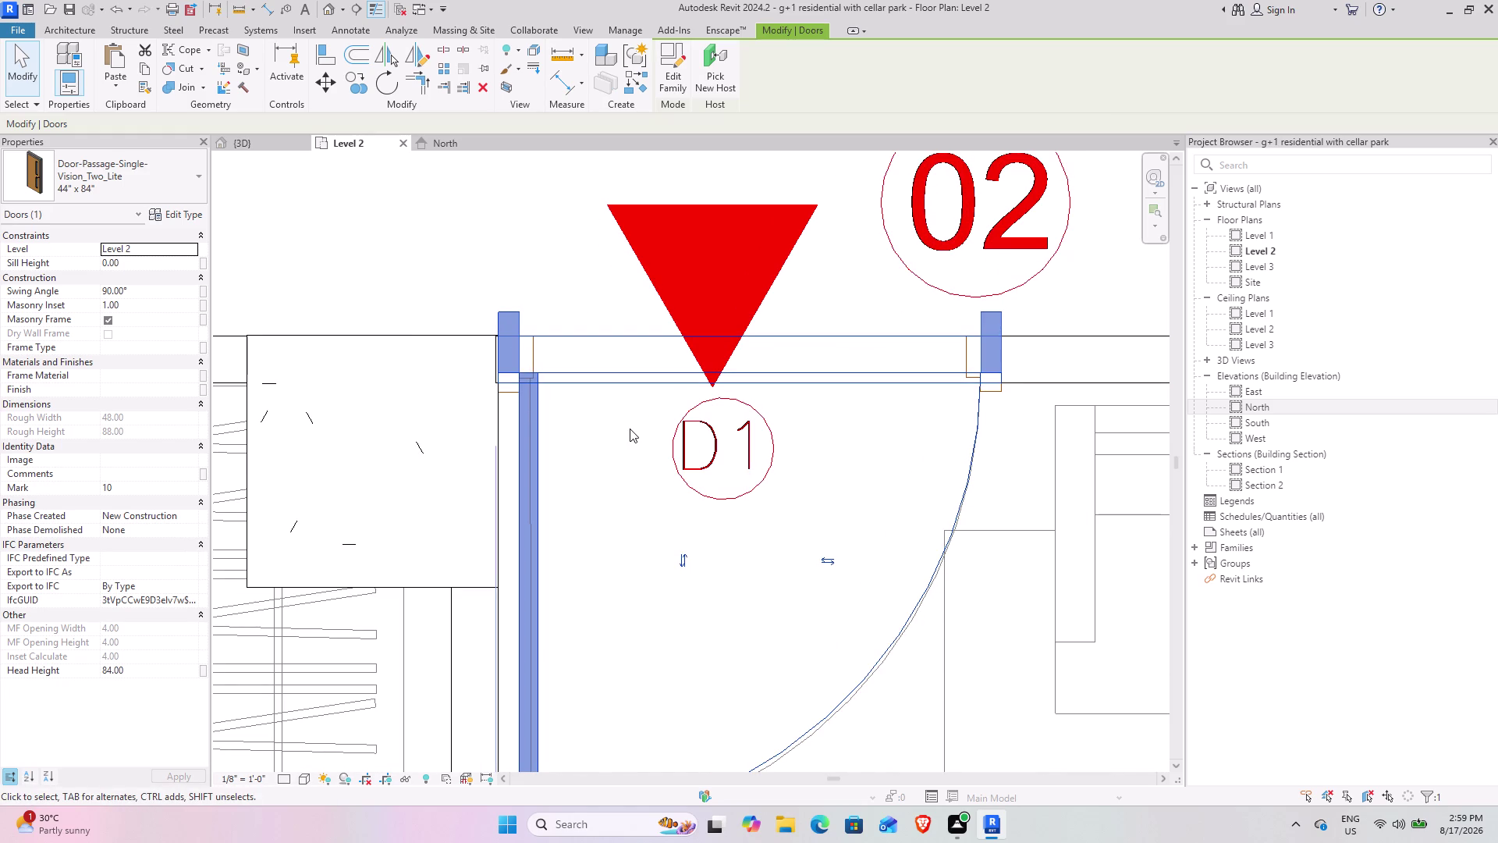
key(Down)
key(Down)
key(Down)
key(Down)
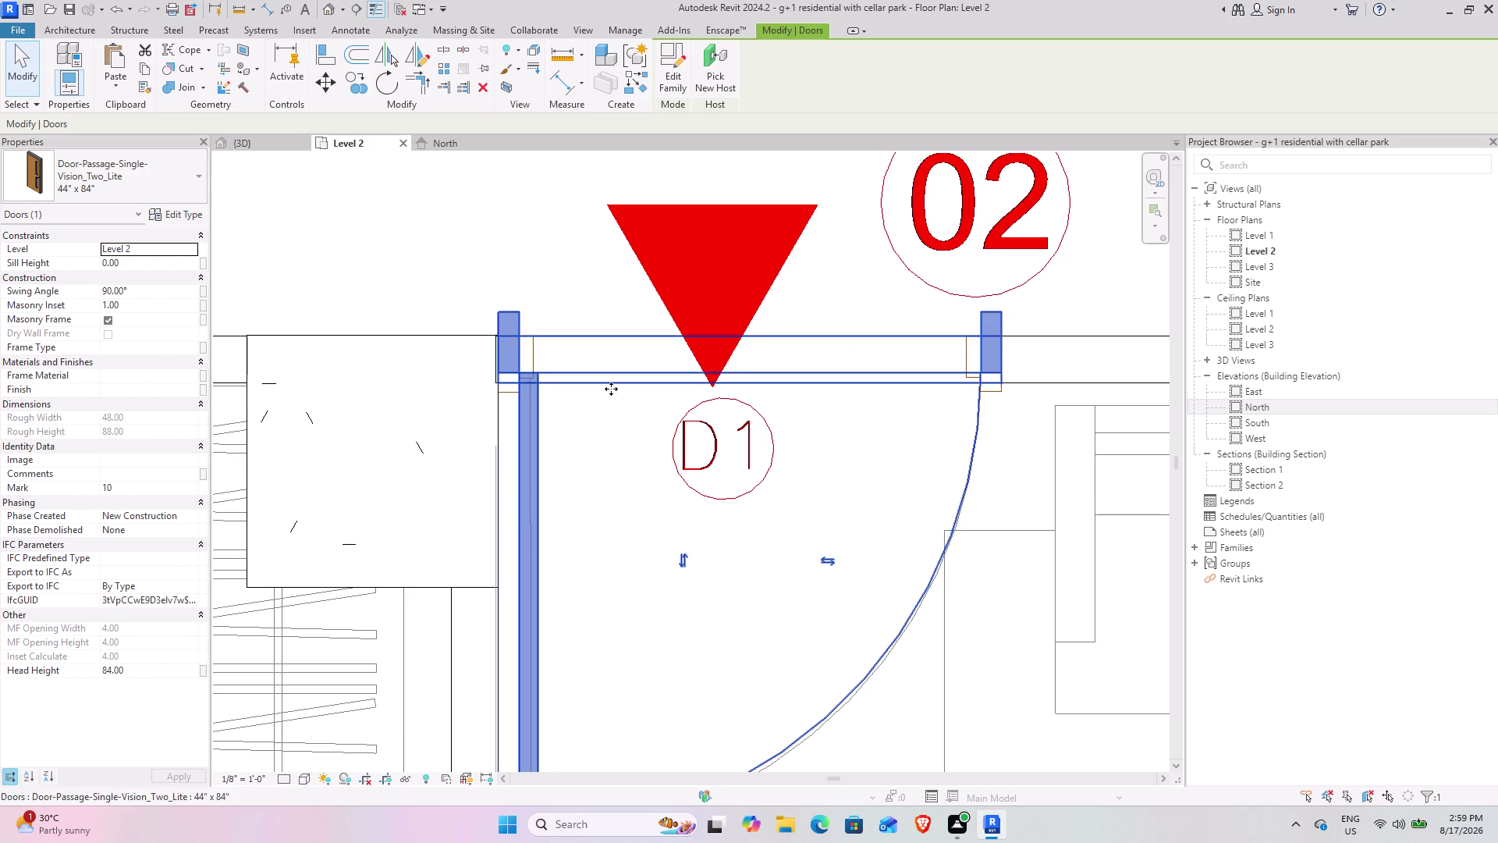
key(Down)
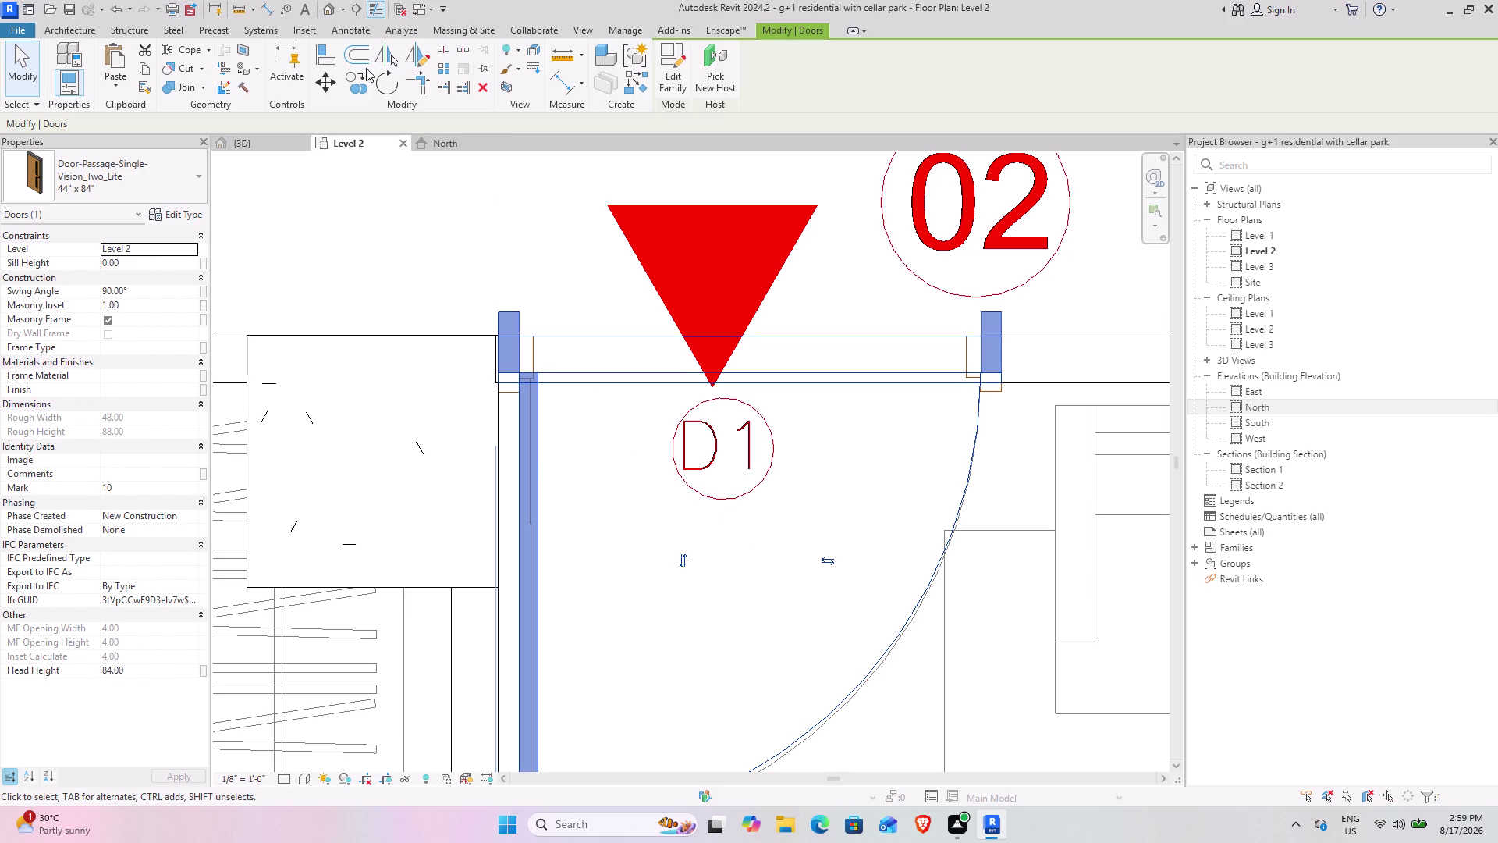
Align the door frame to the wall face on Level 2 and reselect the door.
click(316, 54)
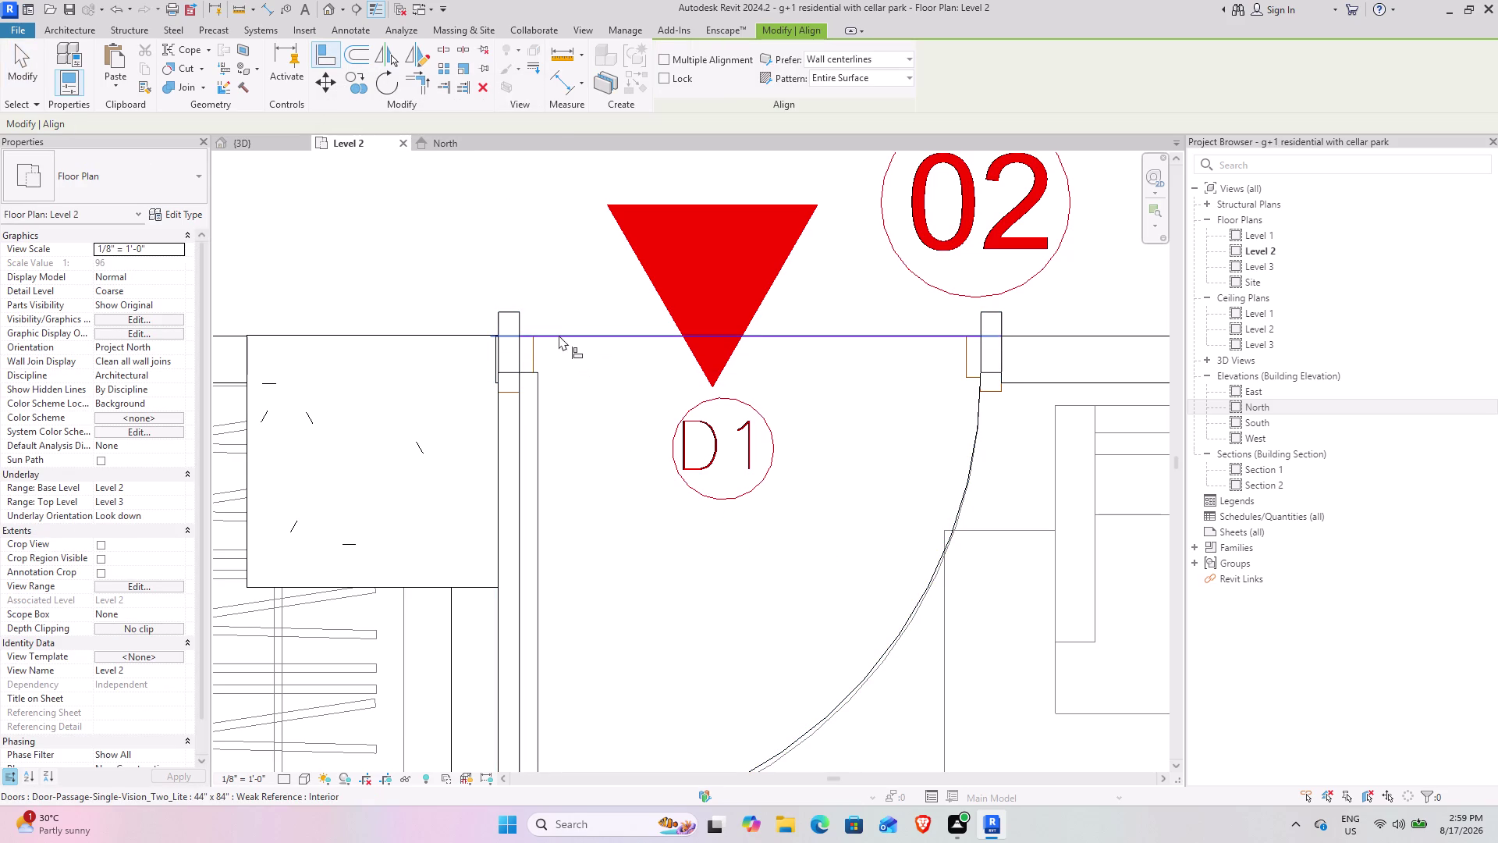
click(559, 335)
scroll(up, 3)
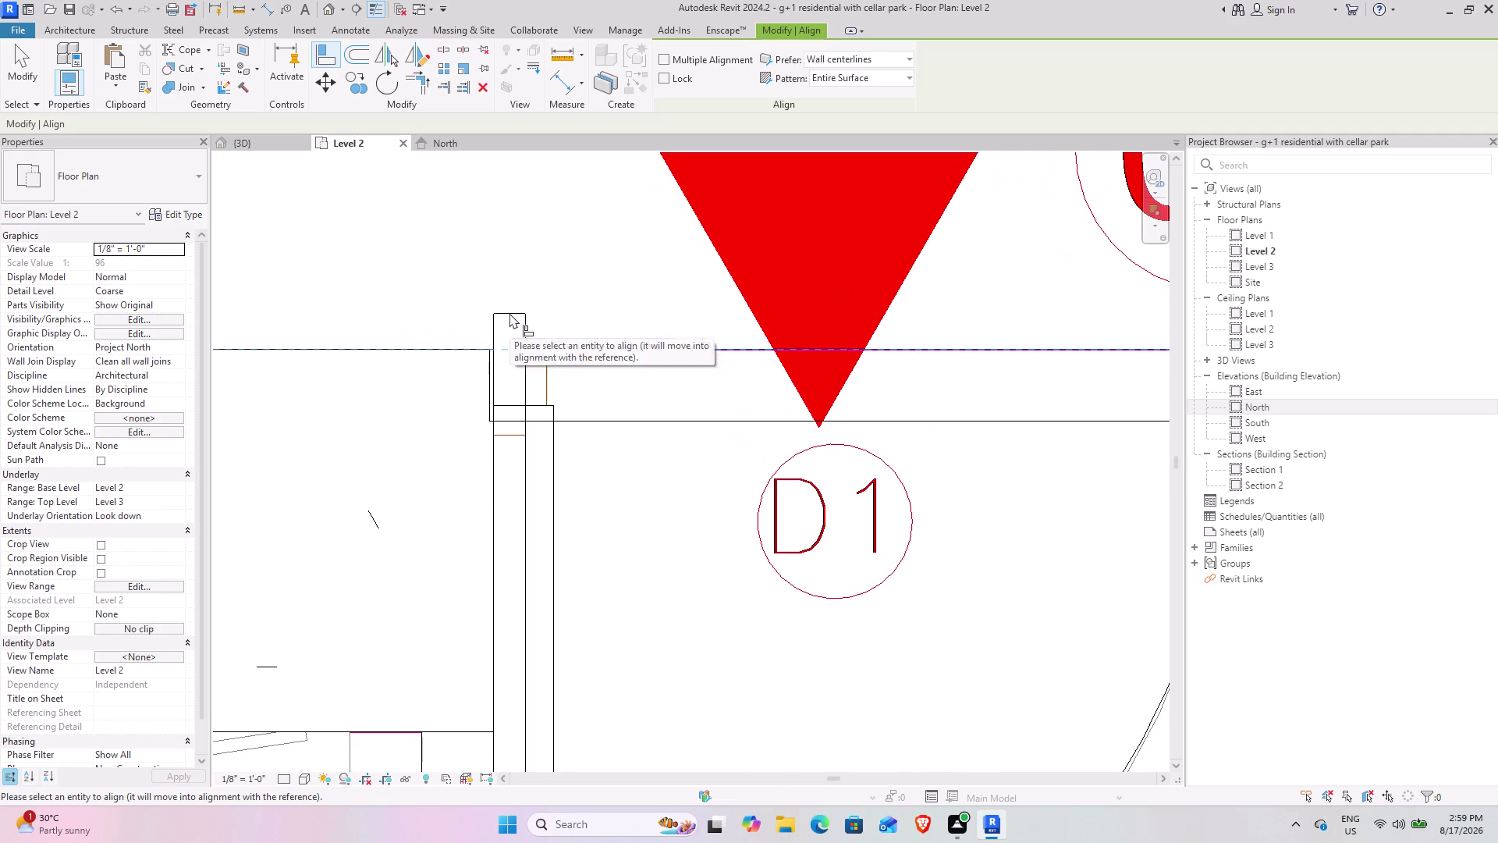
key(Escape)
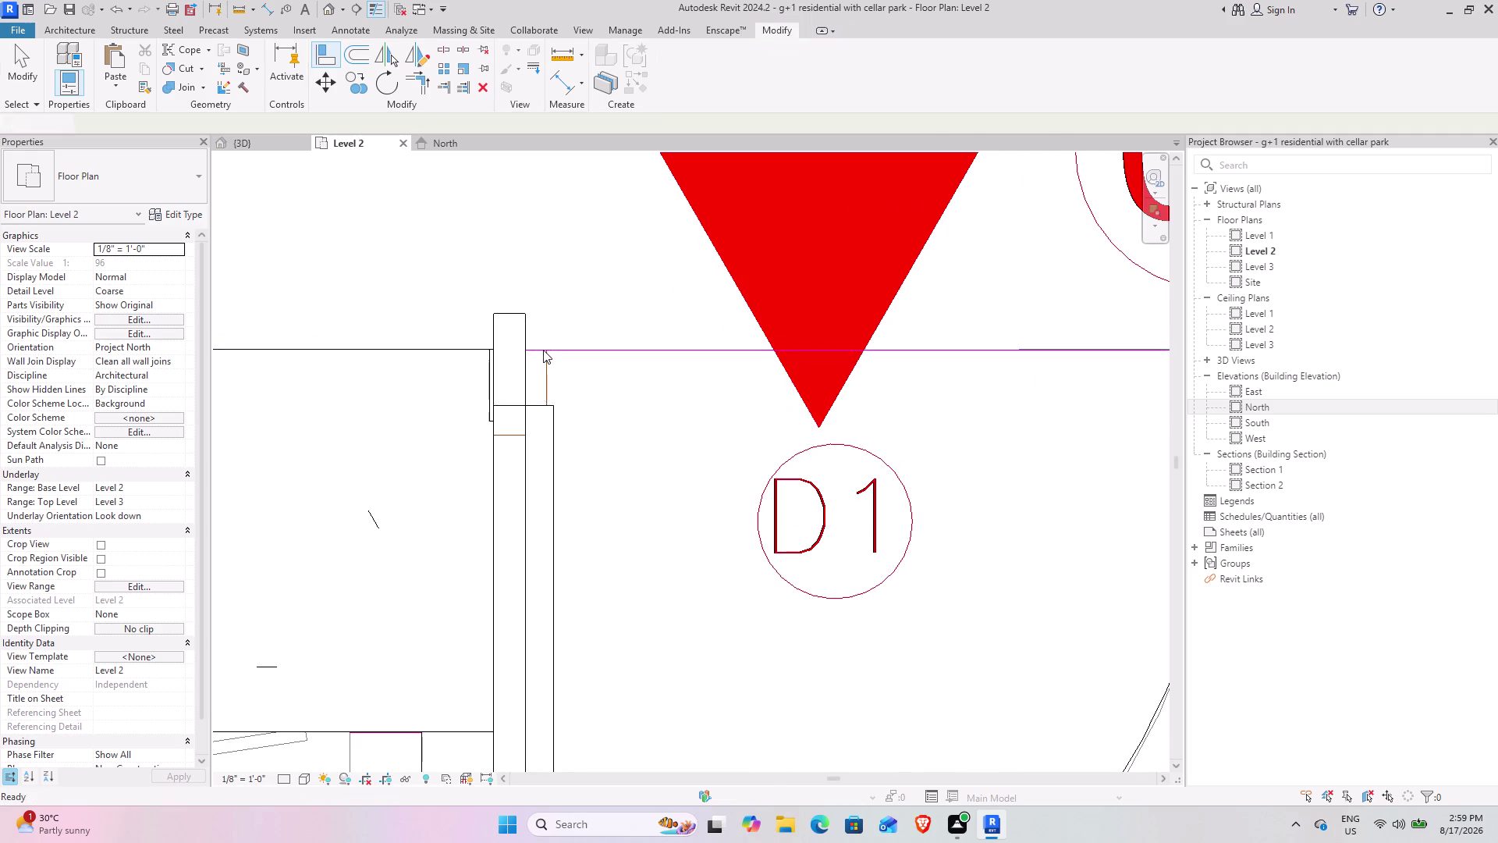
key(Escape)
key(Escape)
click(249, 133)
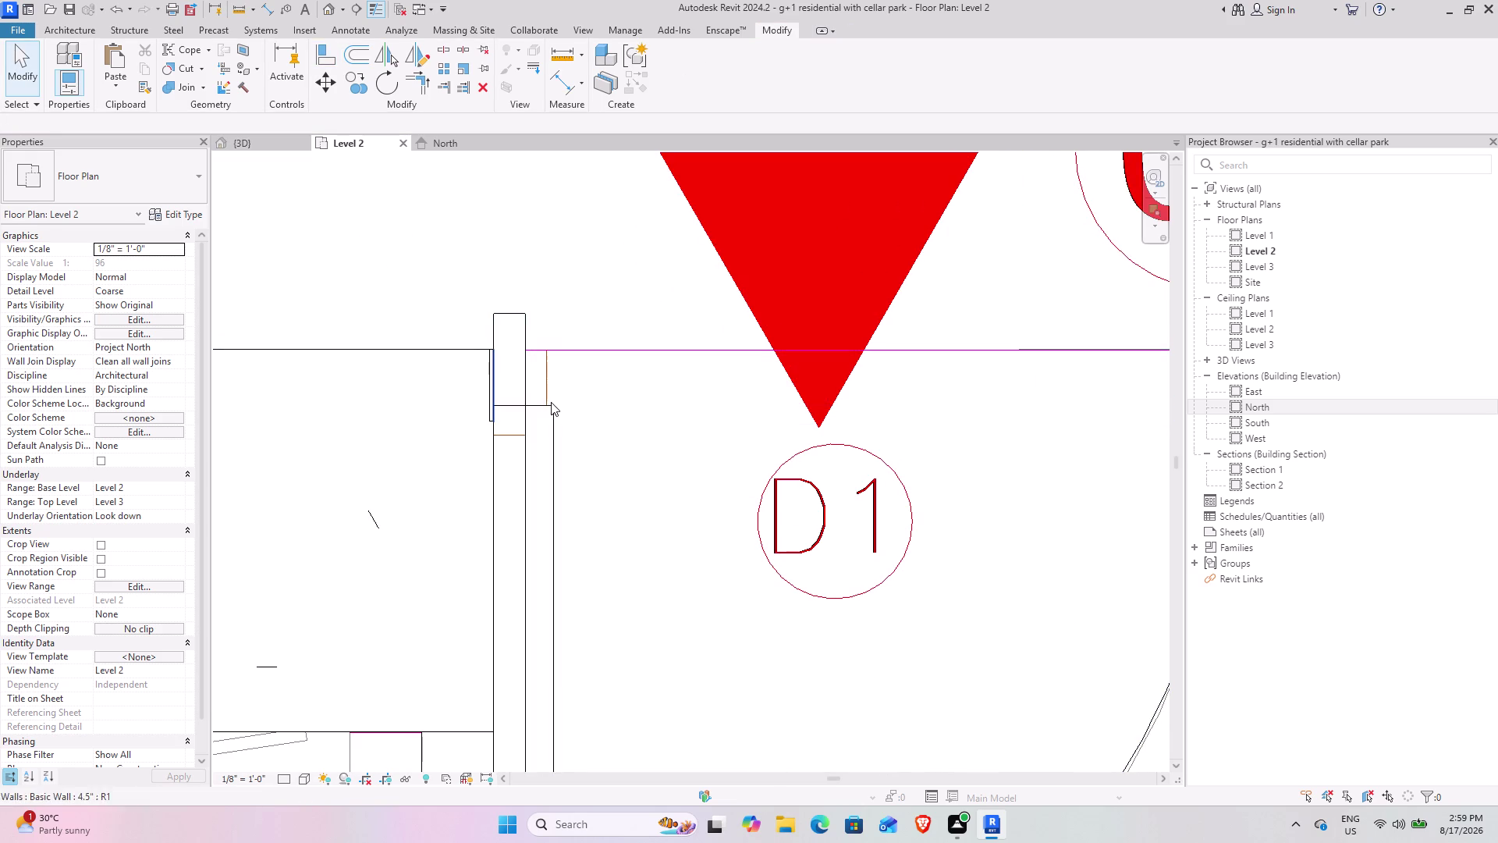
click(548, 403)
Switch to the 3D view and orbit around the door from several sides.
click(249, 147)
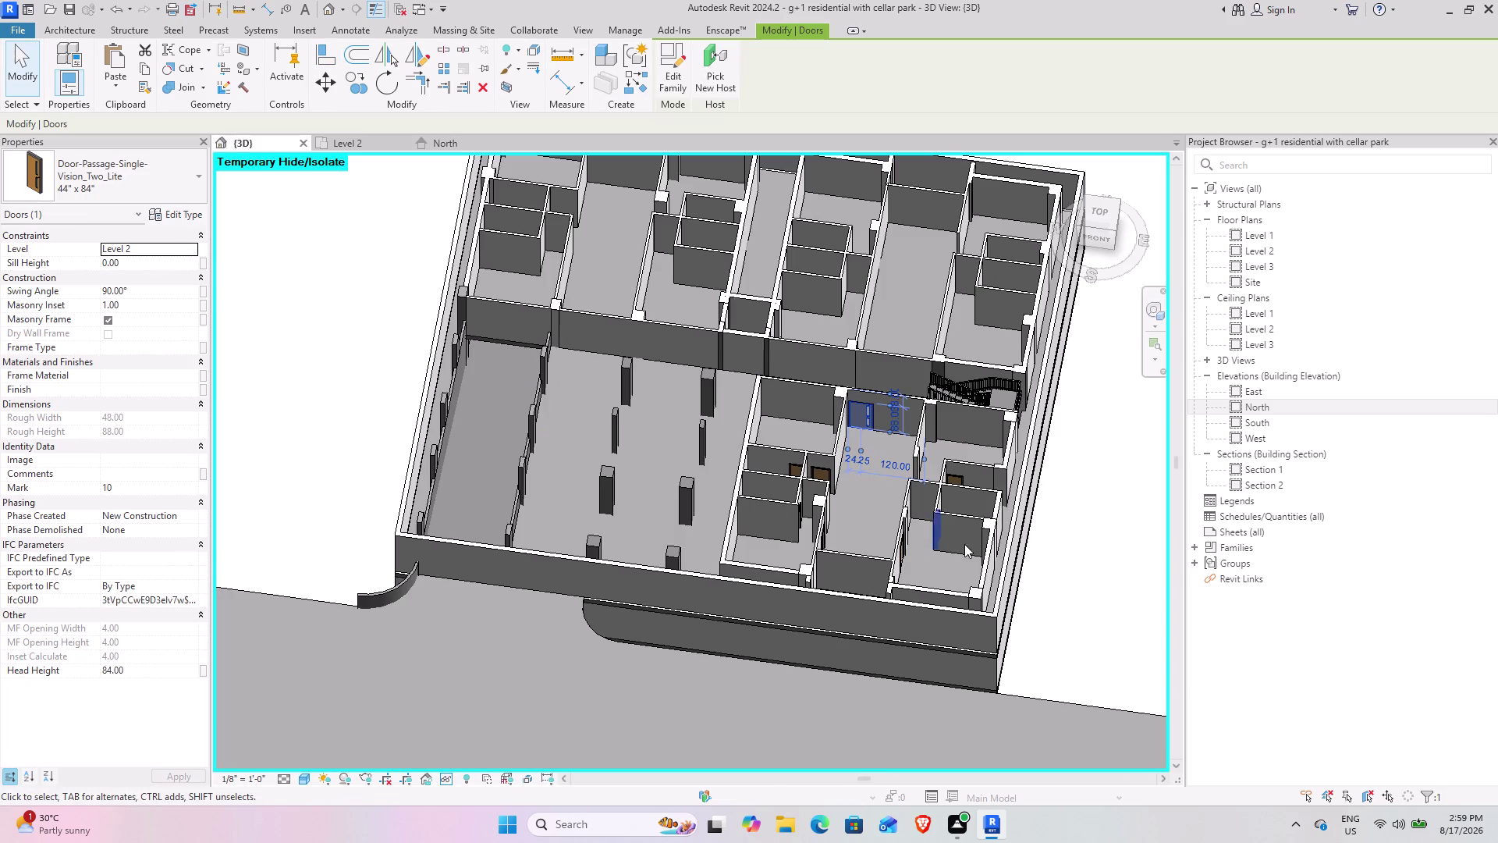
scroll(up, 3)
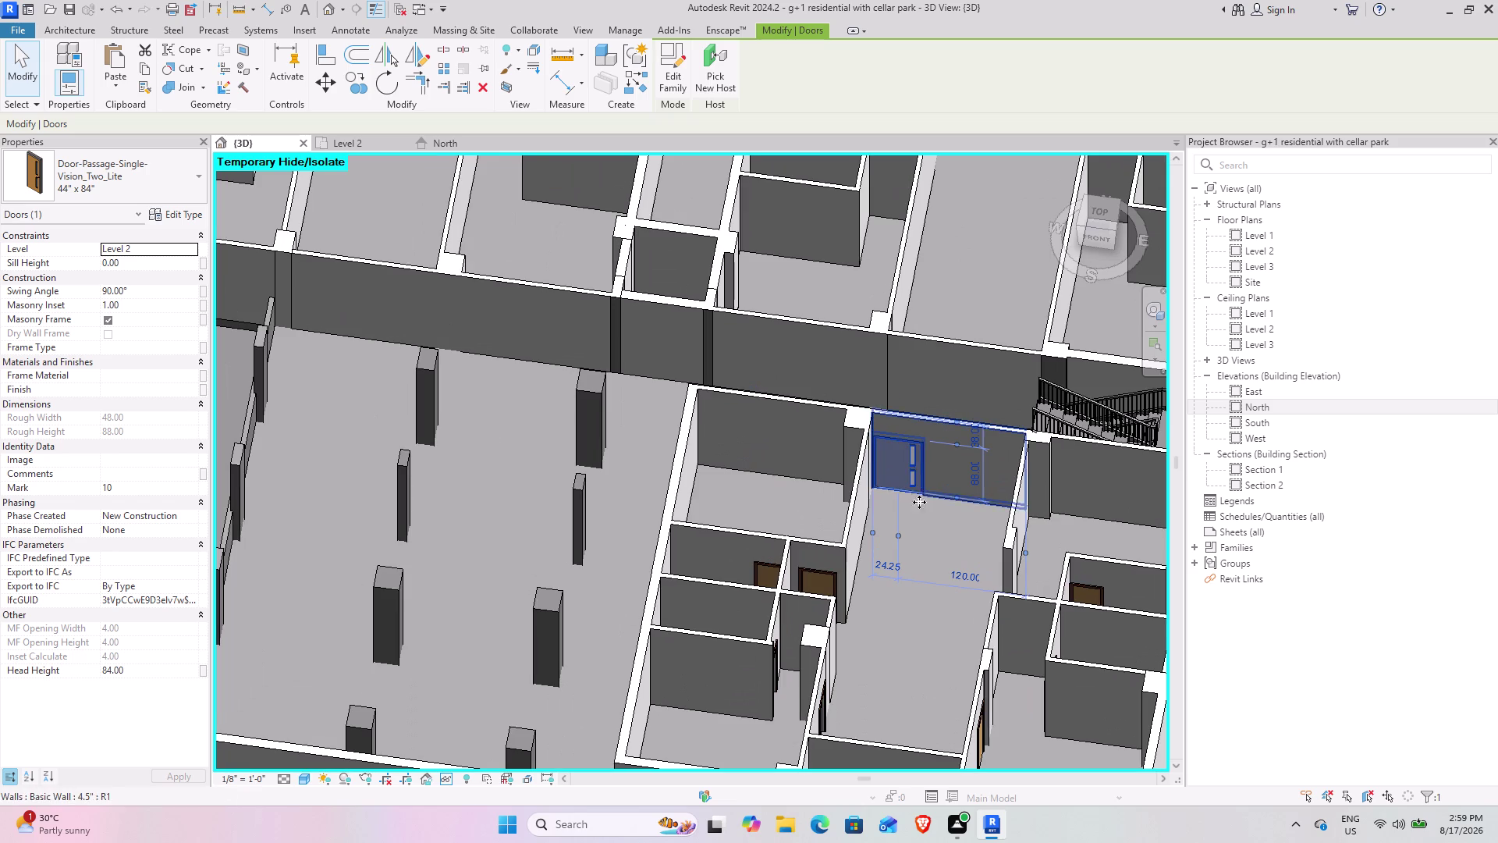
middle_drag(946, 529, 596, 474)
scroll(up, 3)
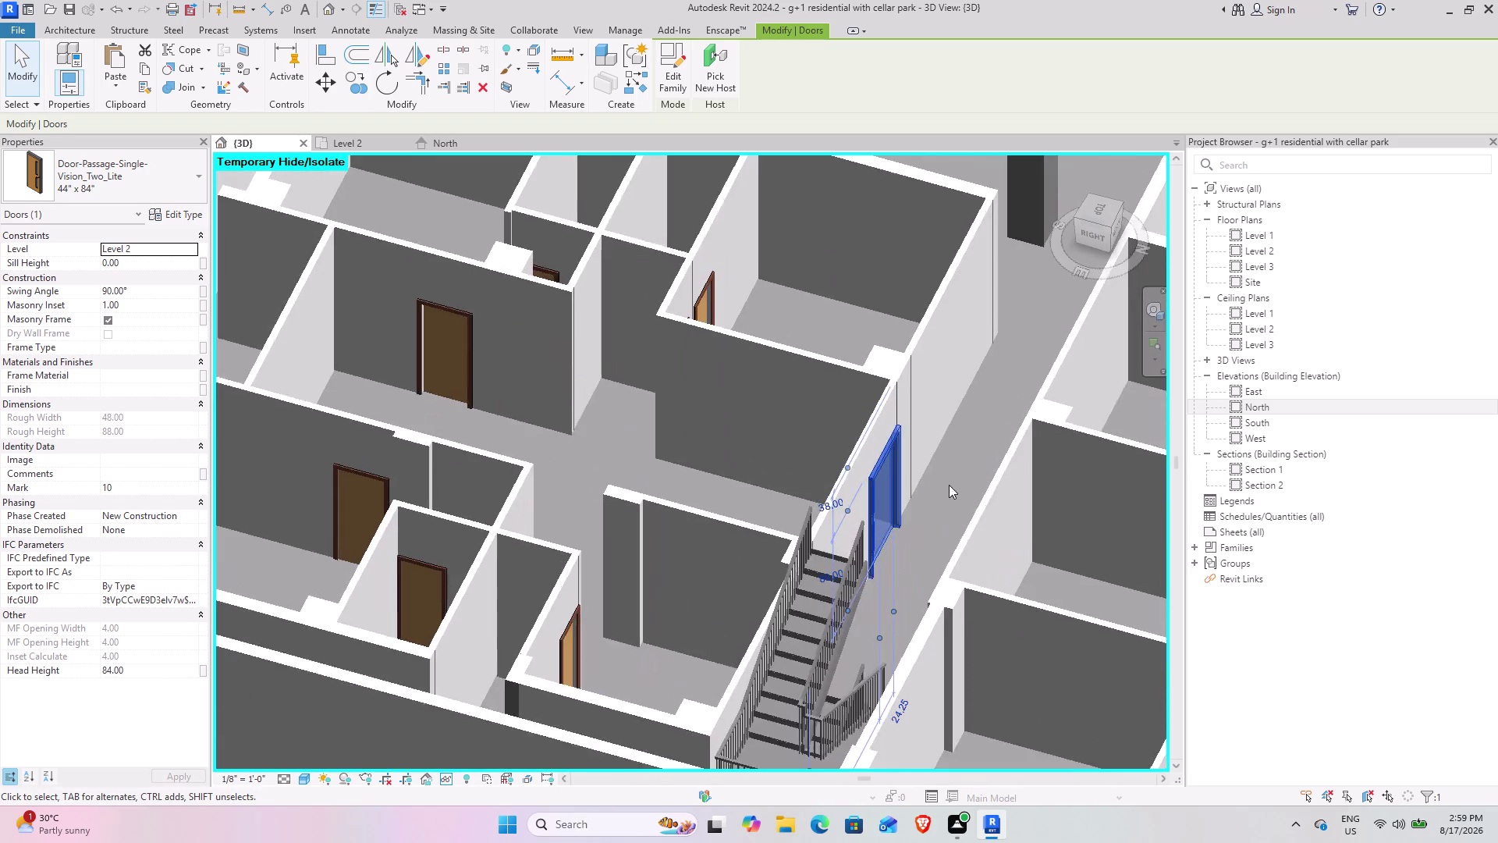
scroll(up, 3)
middle_drag(765, 481, 1079, 588)
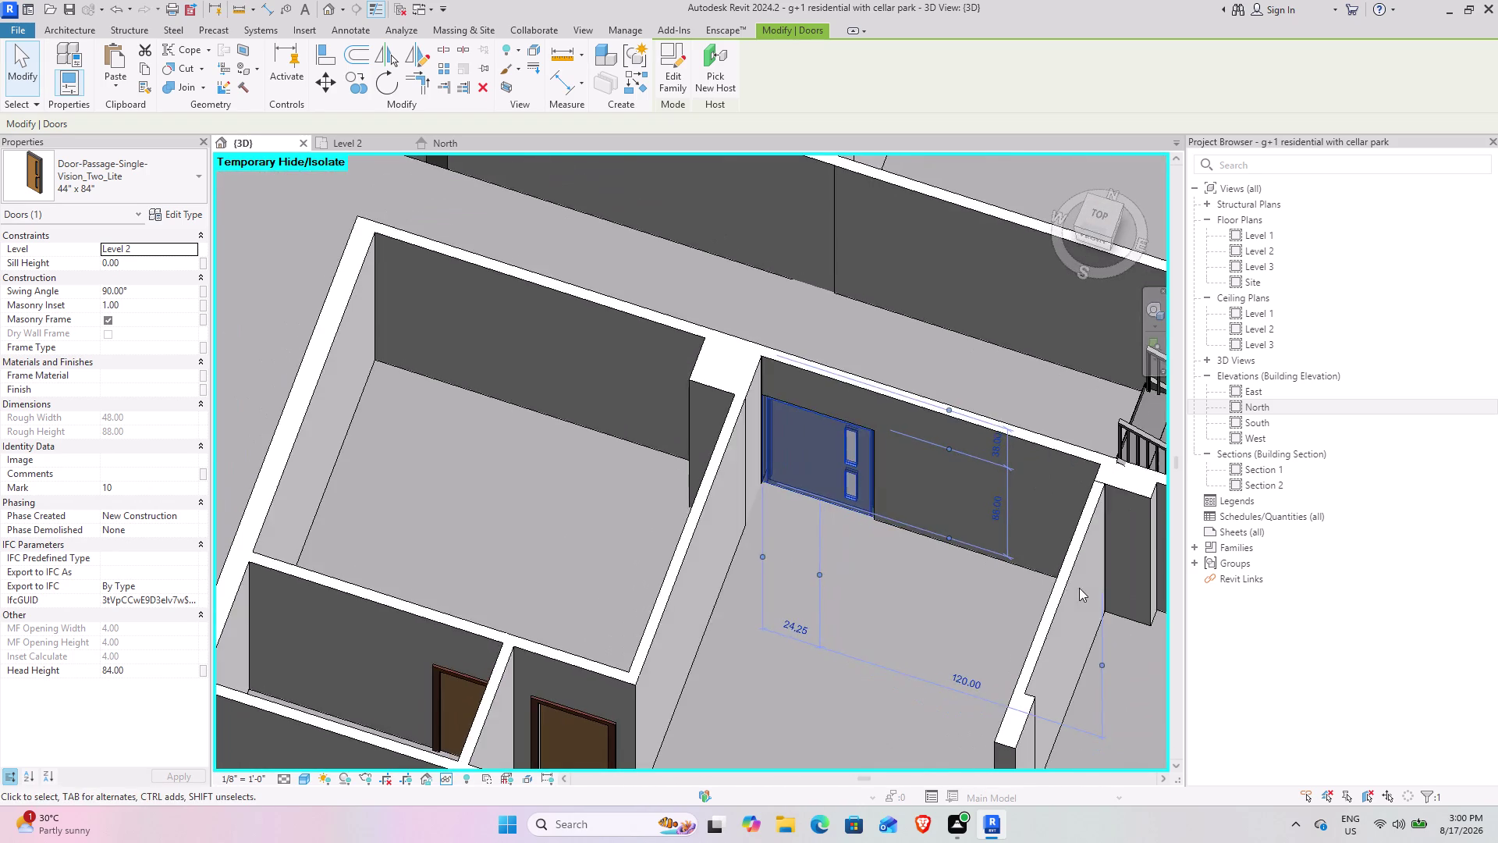
scroll(down, 3)
middle_drag(952, 644, 733, 490)
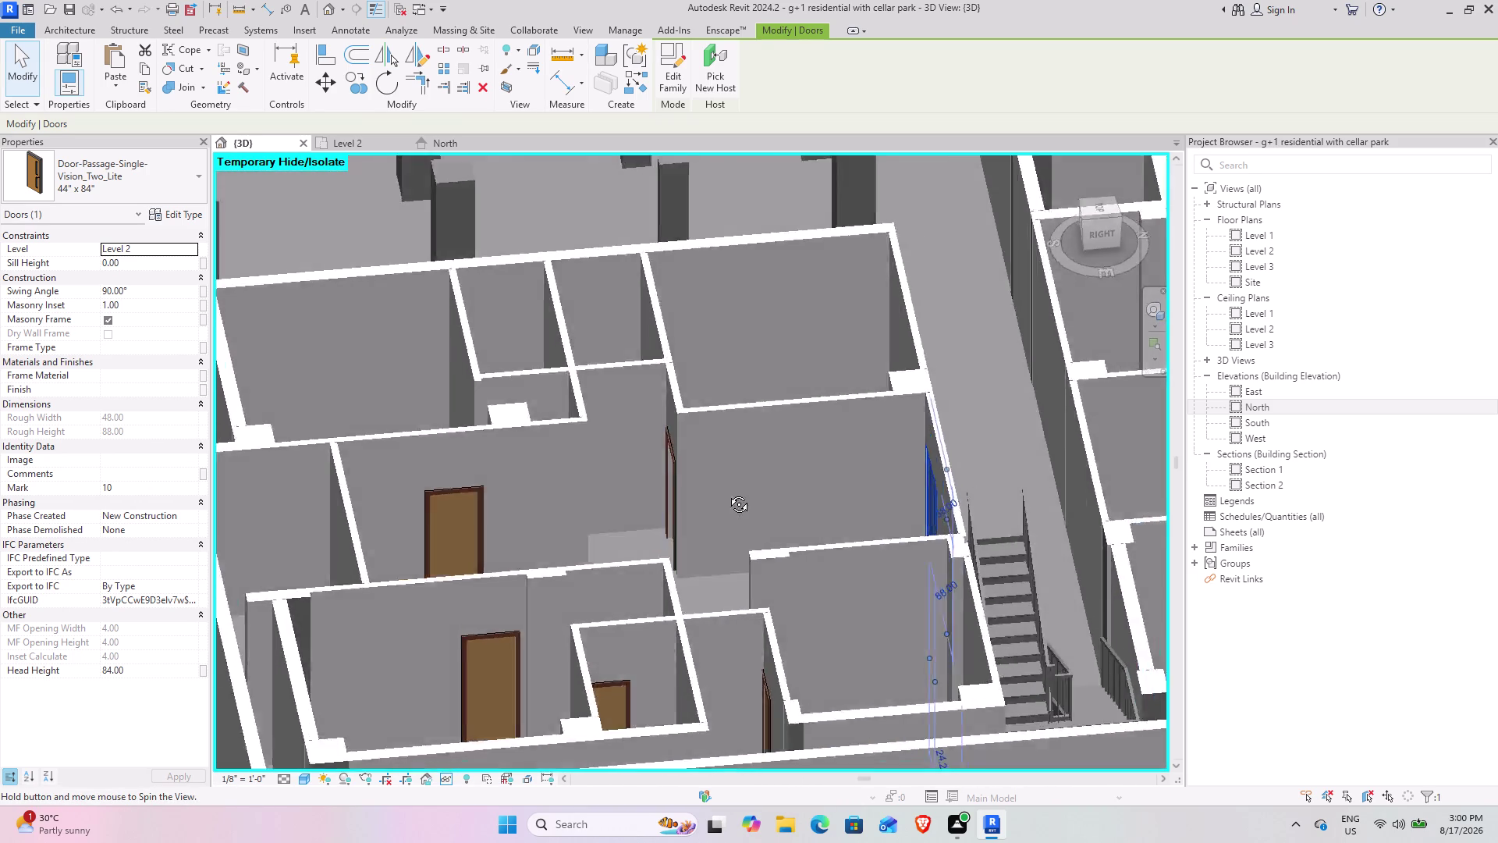
middle_drag(734, 490, 714, 511)
scroll(down, 3)
middle_drag(756, 562, 703, 572)
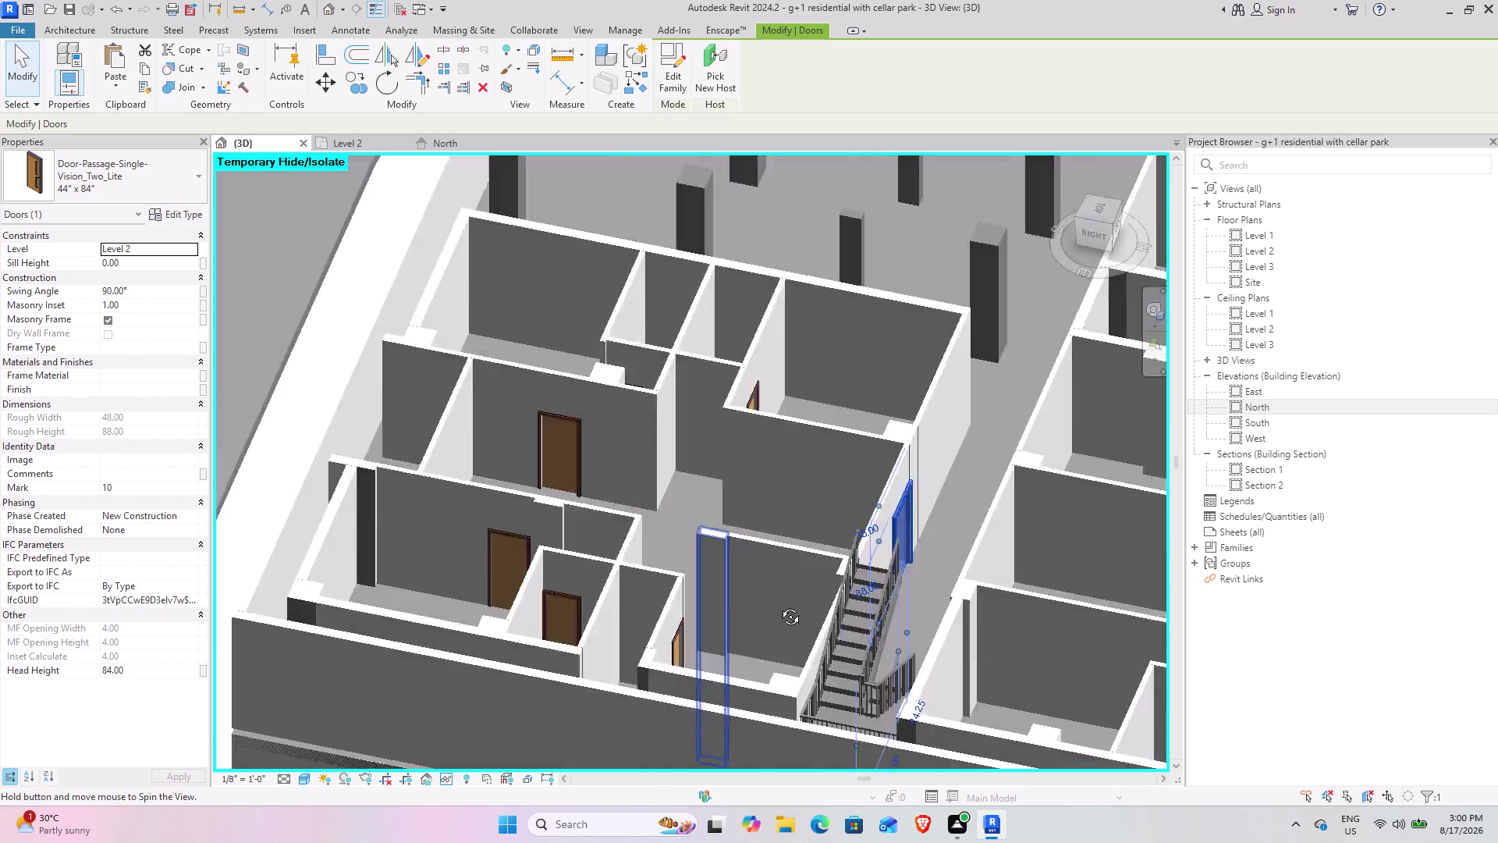
middle_drag(703, 572, 826, 605)
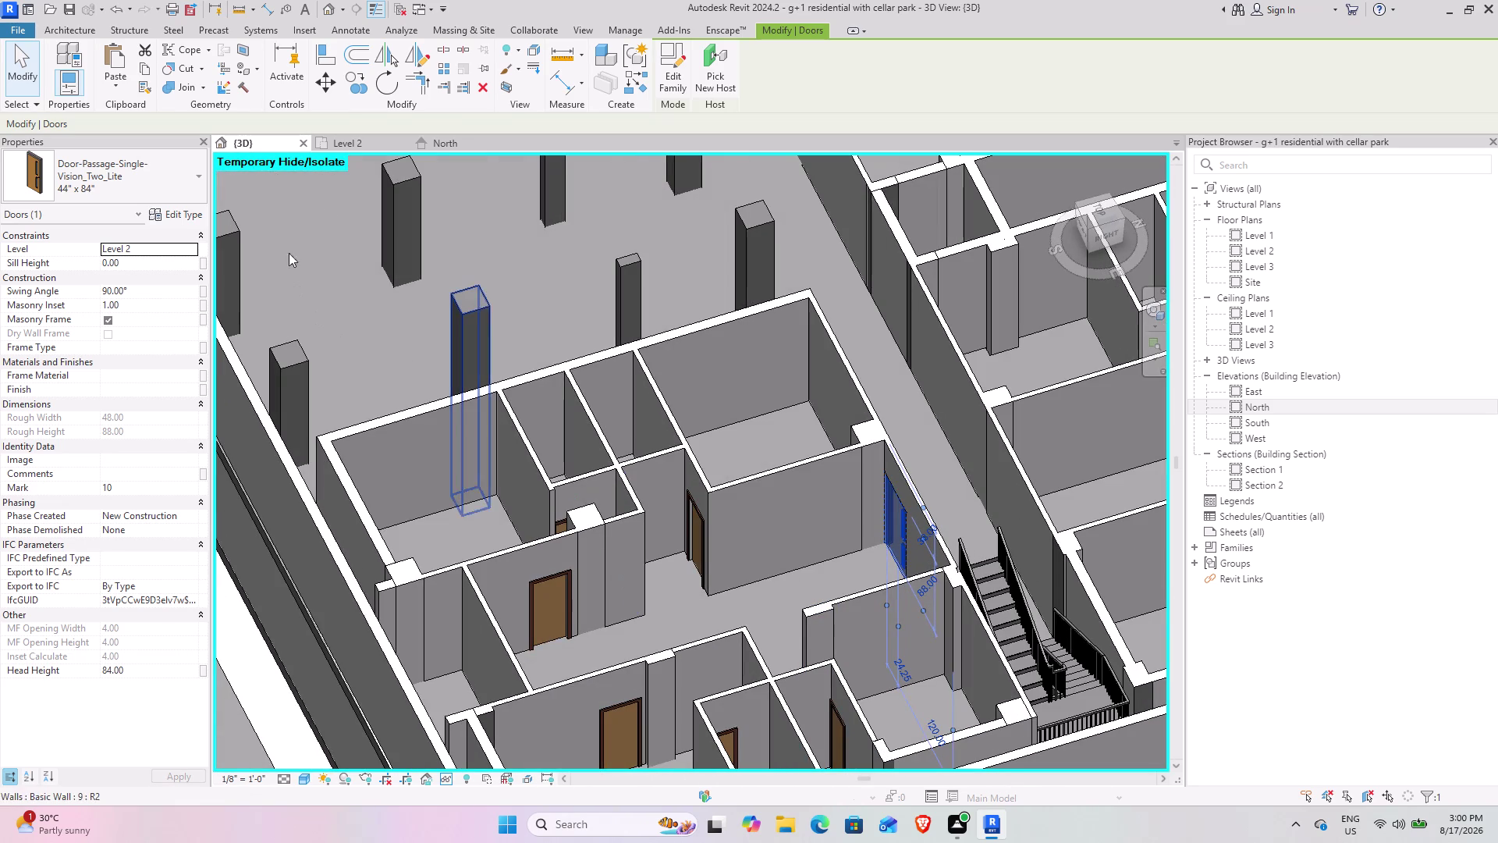
Clear the door selection and start placing another door from Architecture > Door.
click(476, 87)
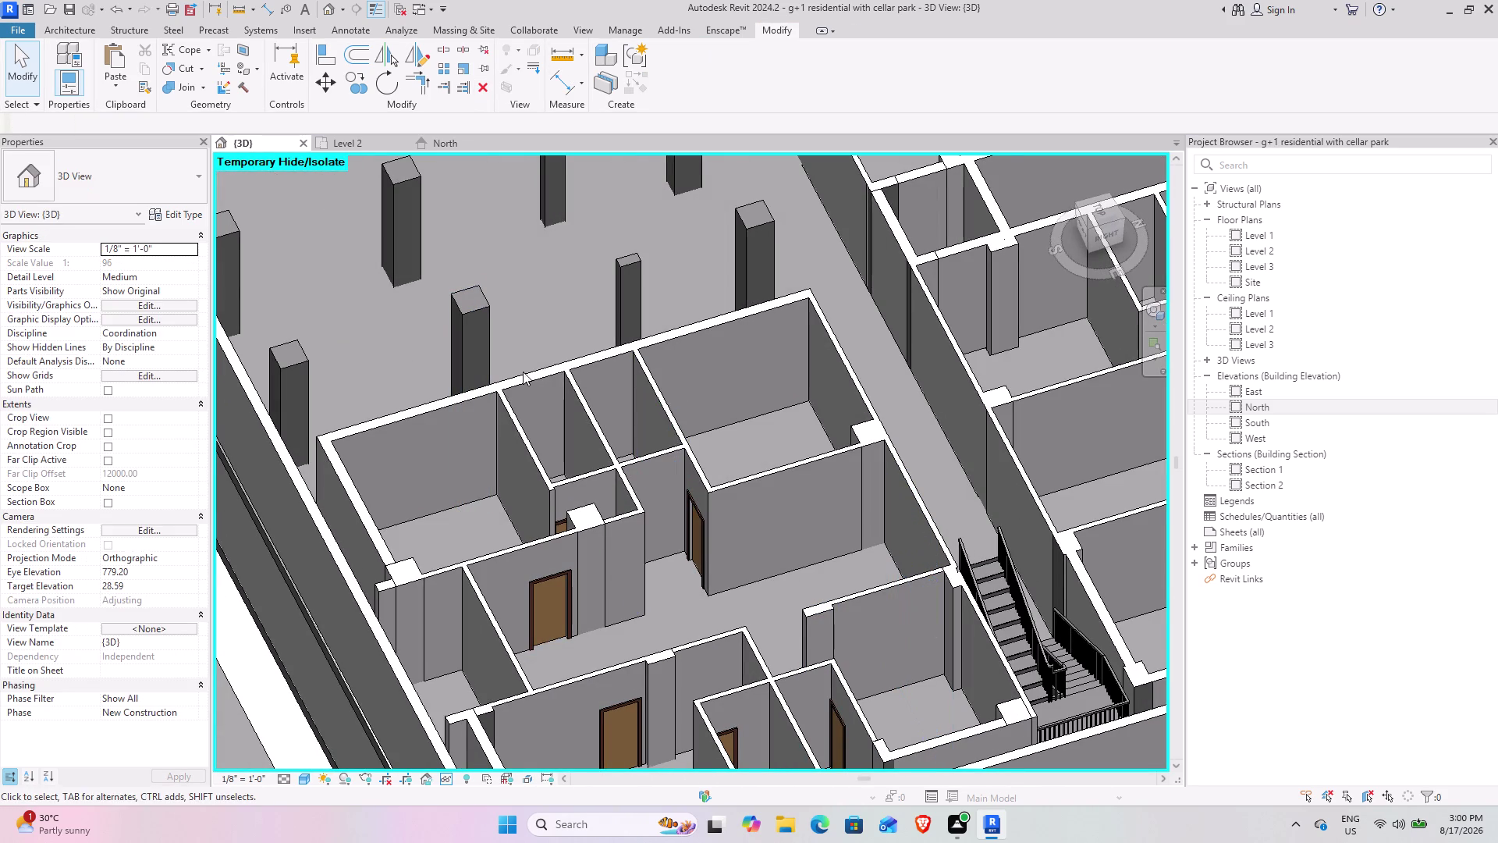
scroll(down, 3)
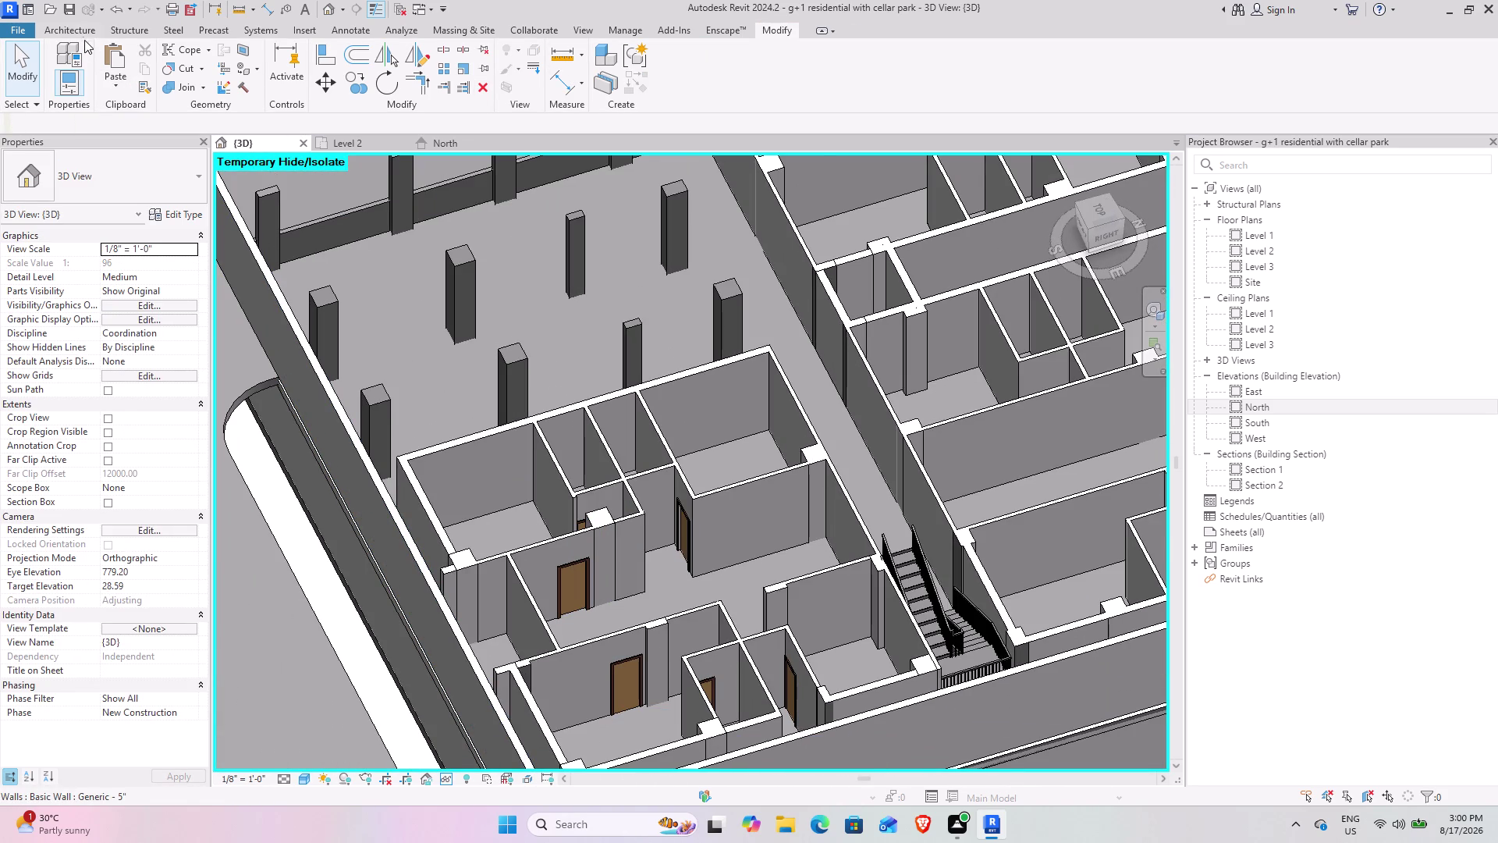
click(82, 35)
click(98, 56)
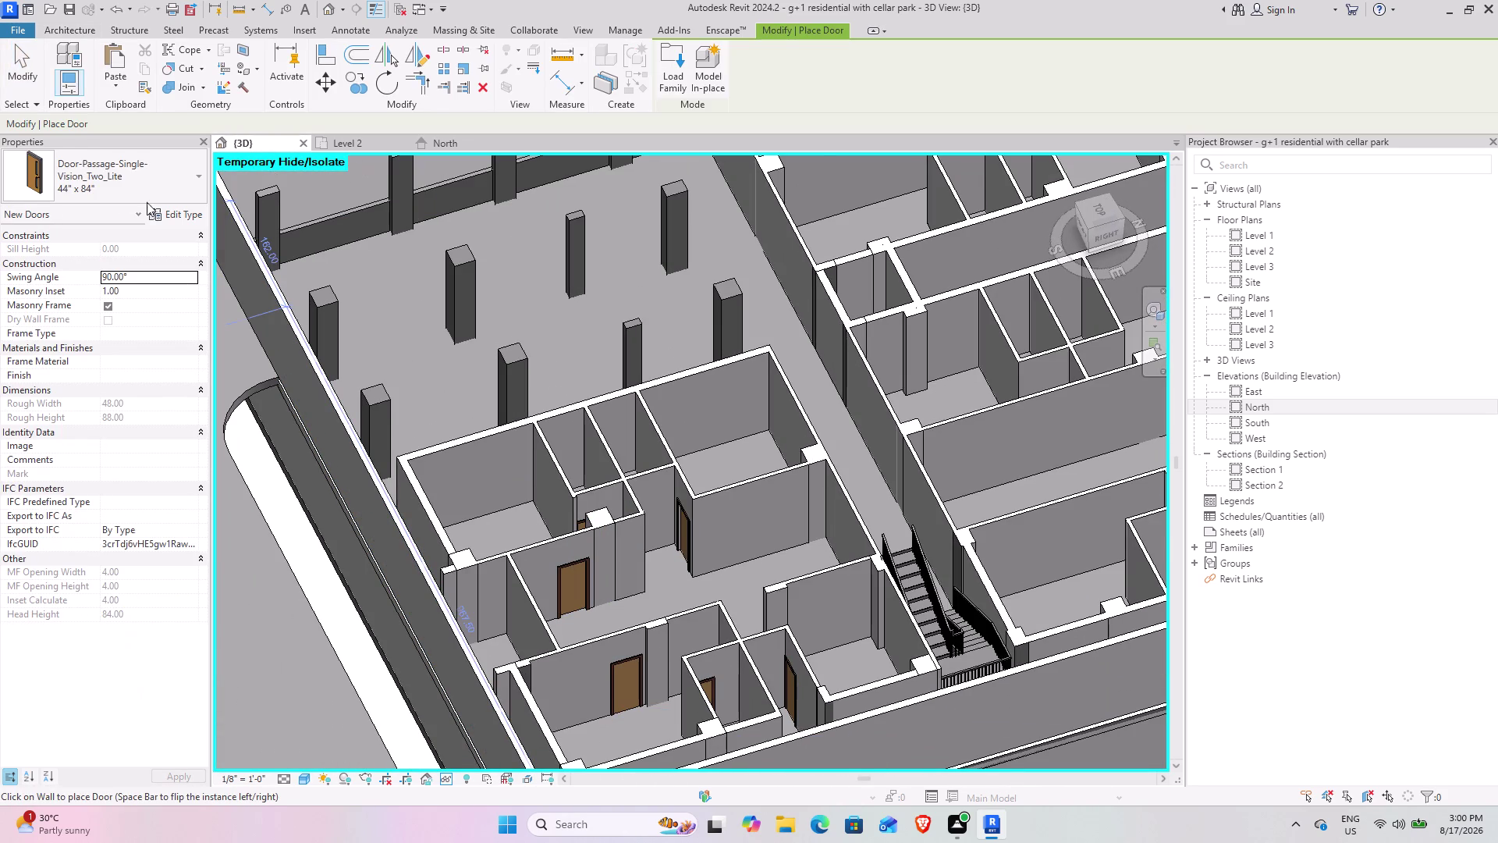
Open Load Family and scroll through the door families in the library's Doors folder.
click(683, 67)
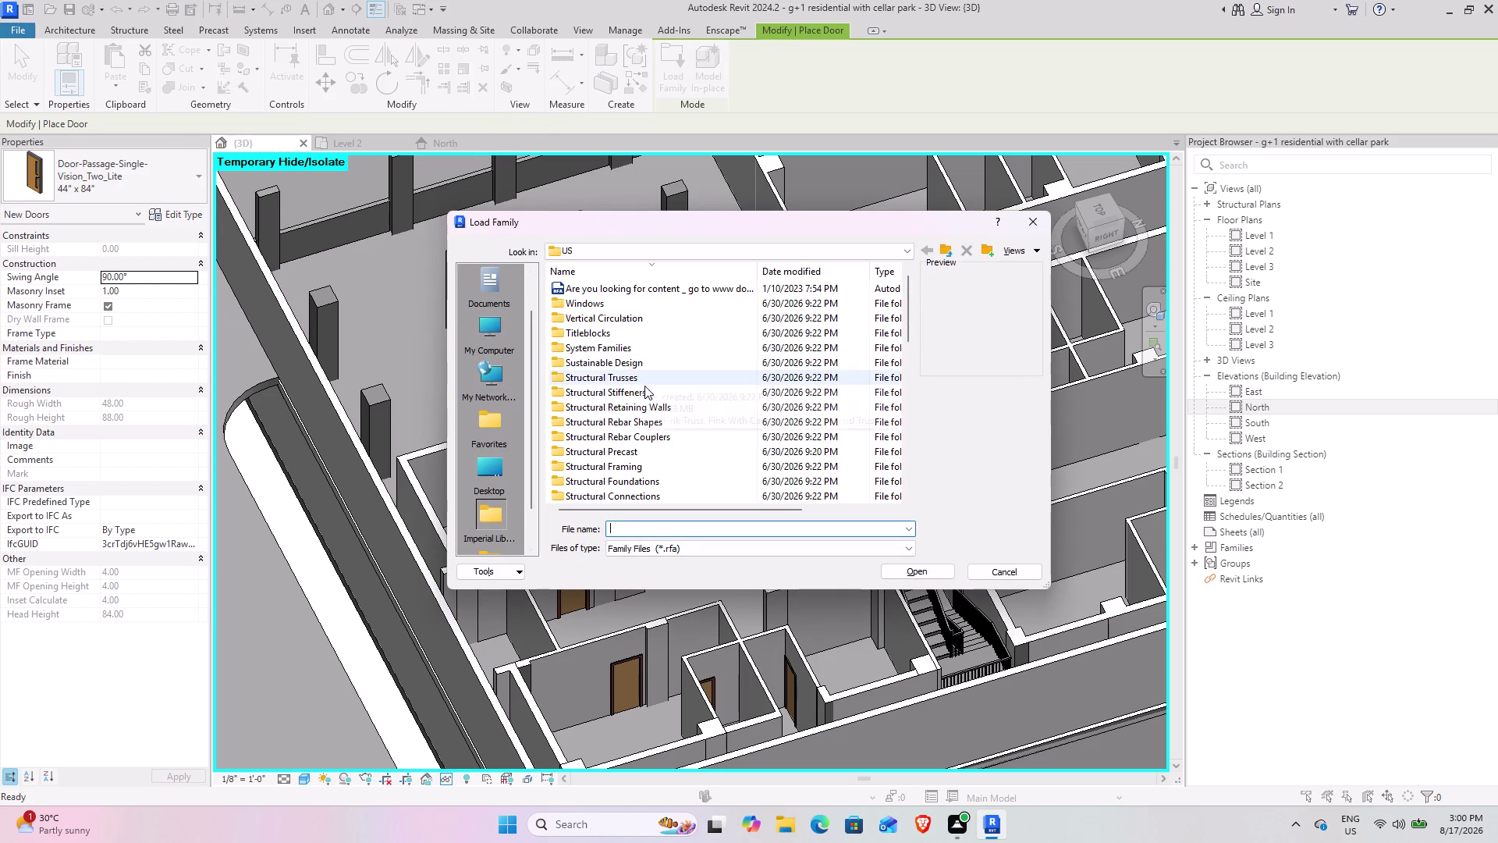
scroll(down, 3)
double_click(609, 340)
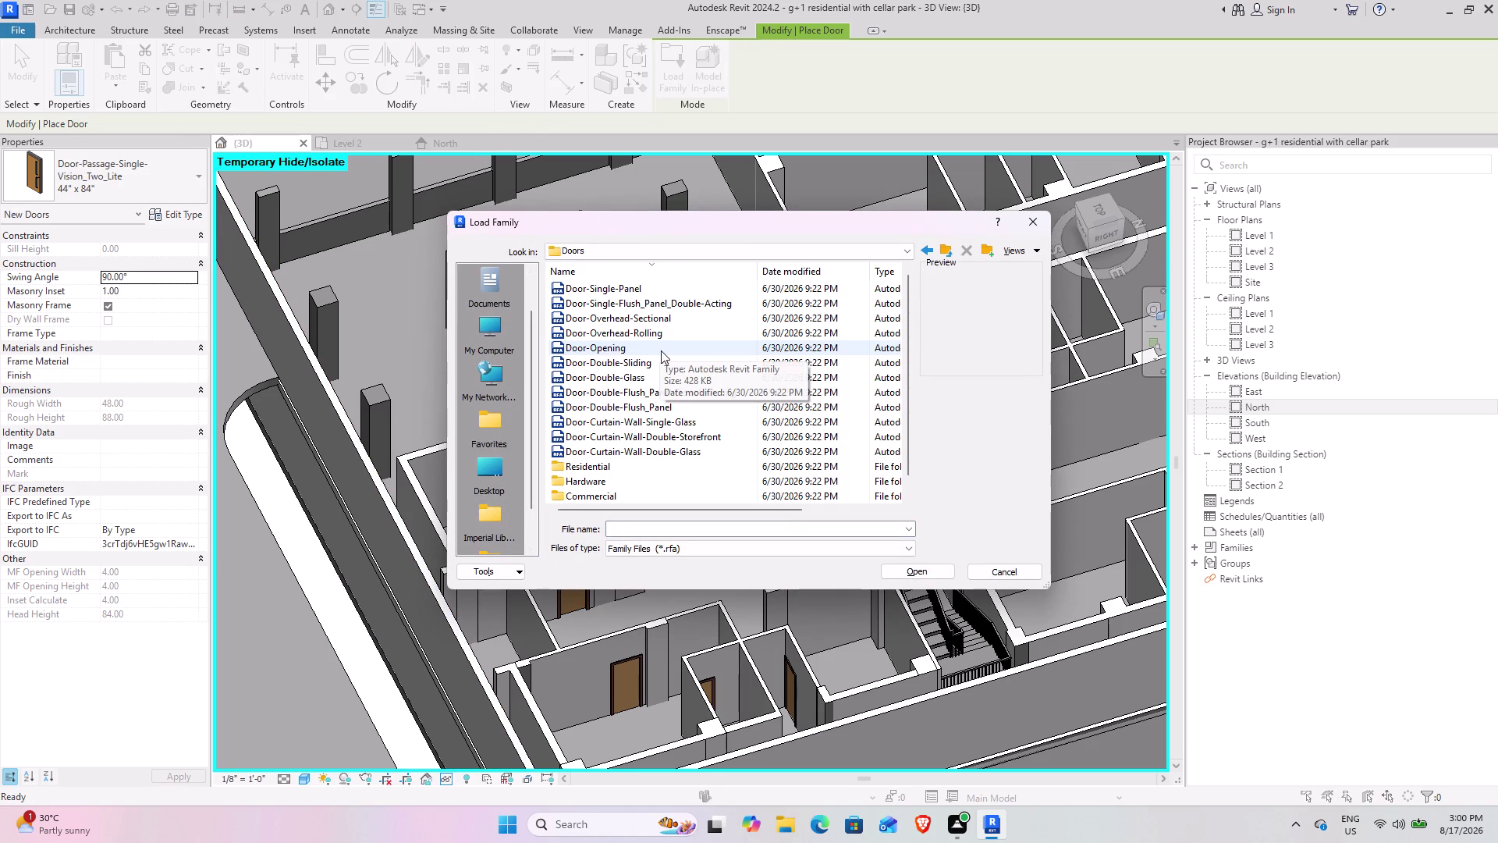
scroll(up, 3)
scroll(up, 3)
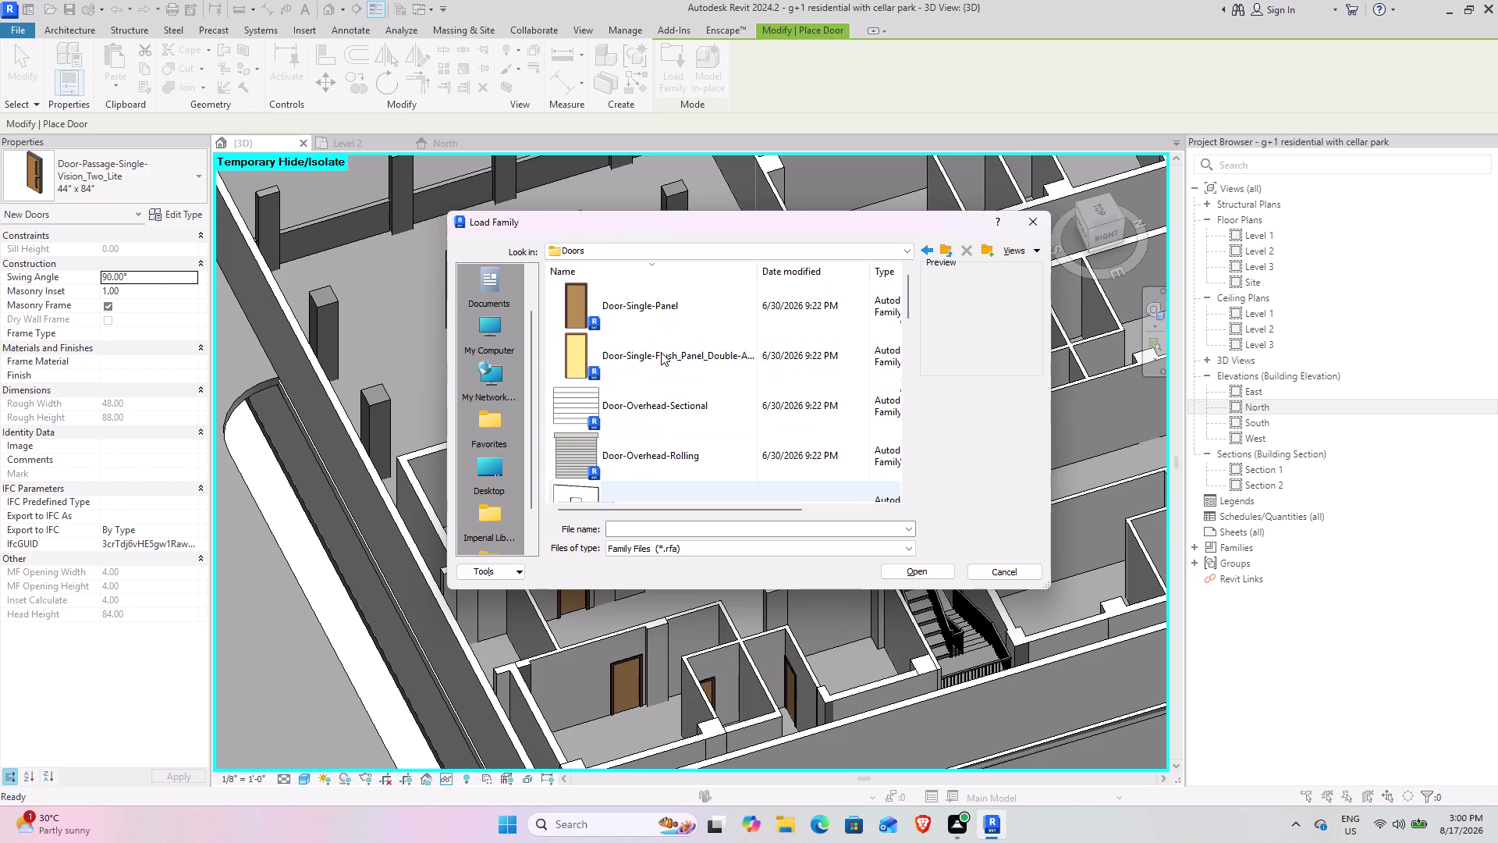
scroll(down, 3)
scroll(down, 3)
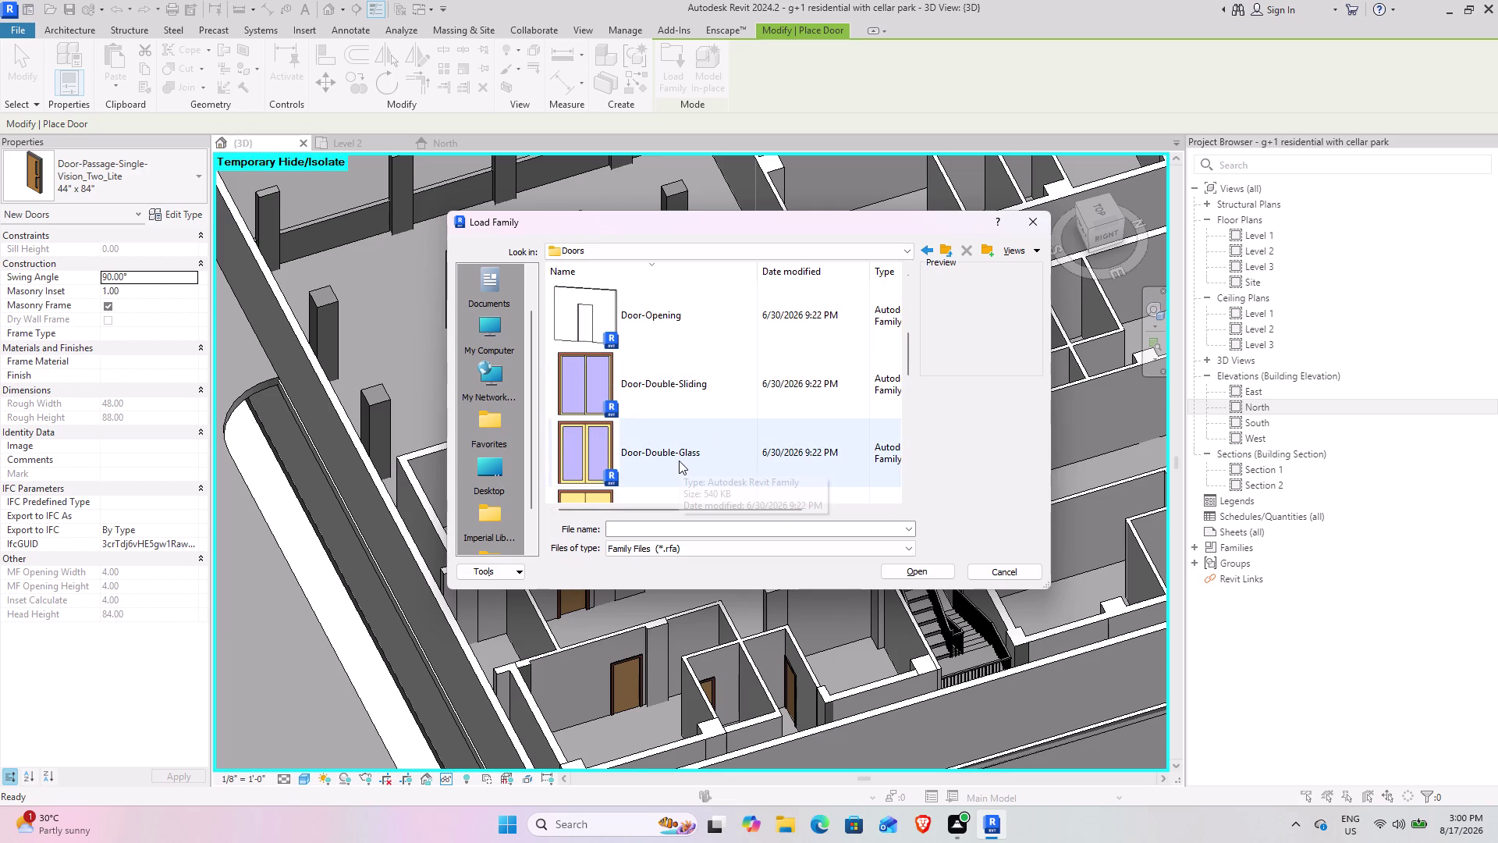
scroll(down, 3)
scroll(down, 3)
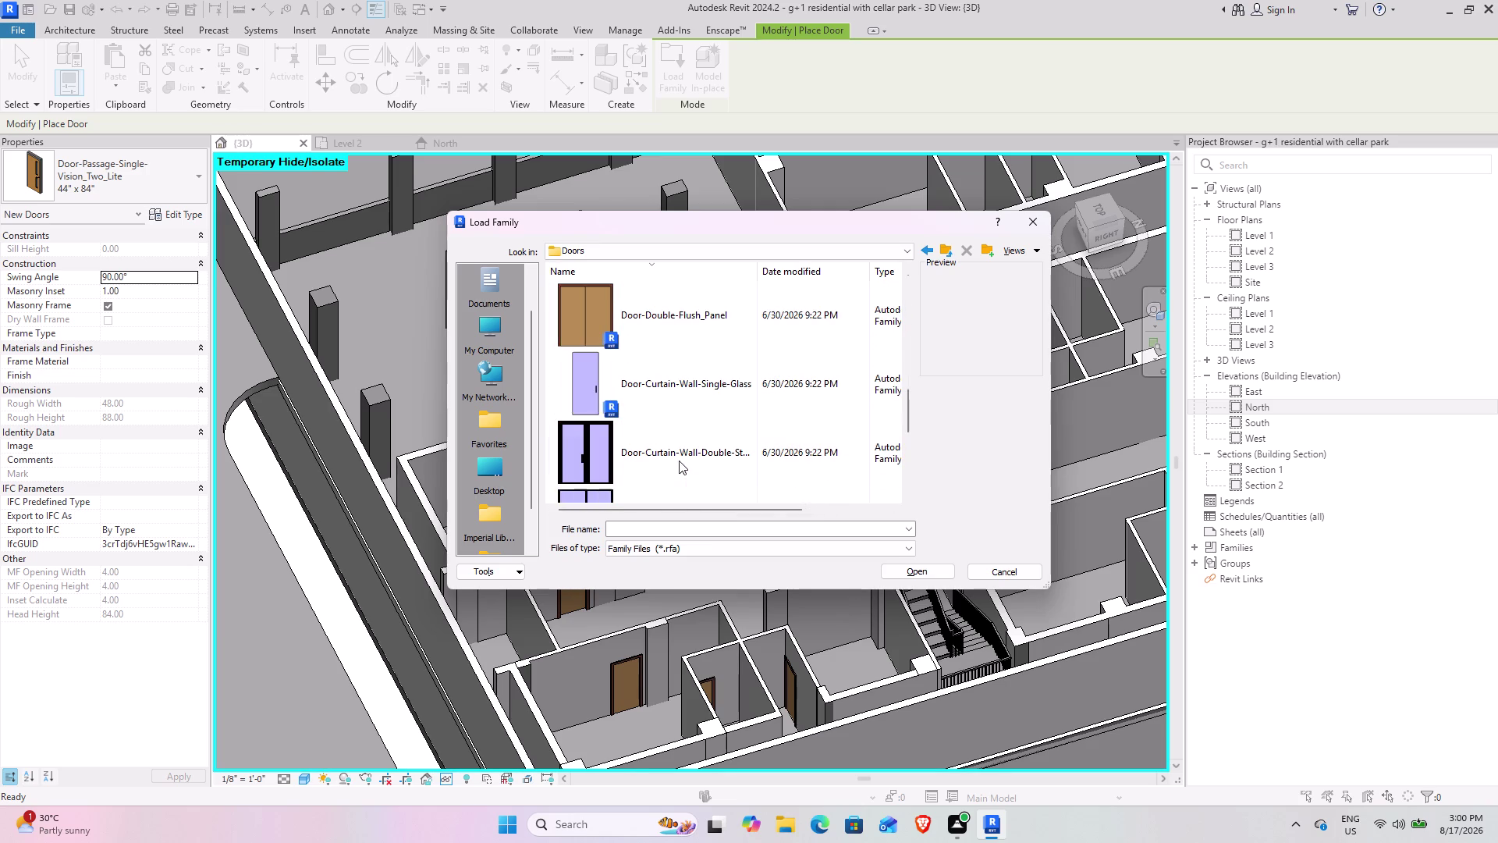